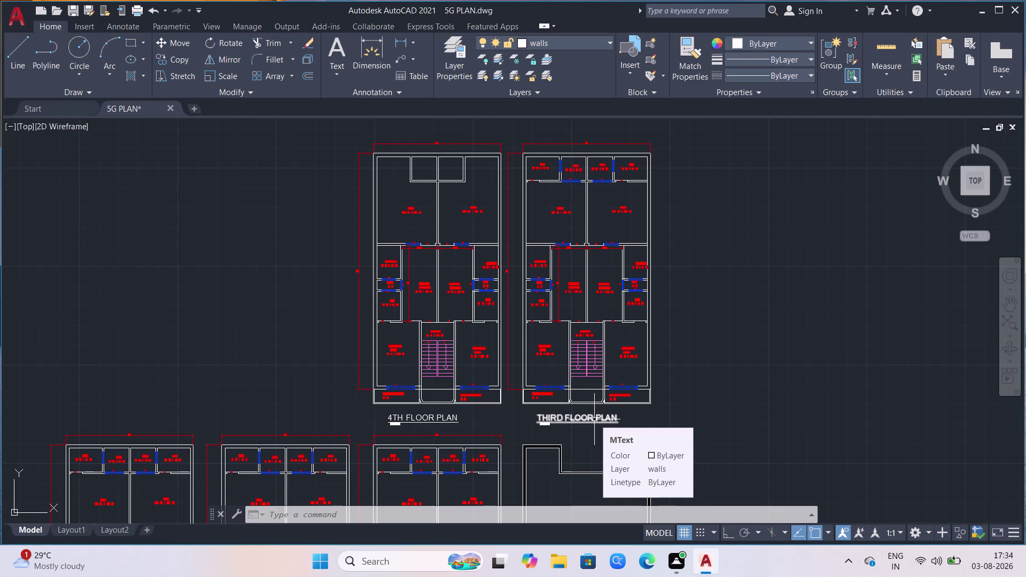
Start a line left of the 4th floor plan, then cancel it unfinished.
scroll(down, 3)
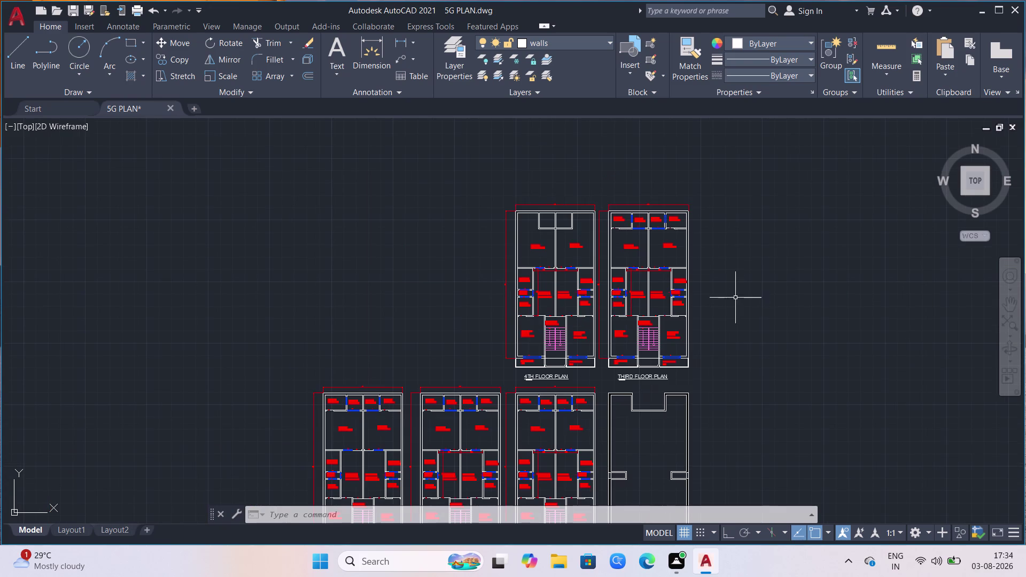
scroll(up, 3)
scroll(up, 3)
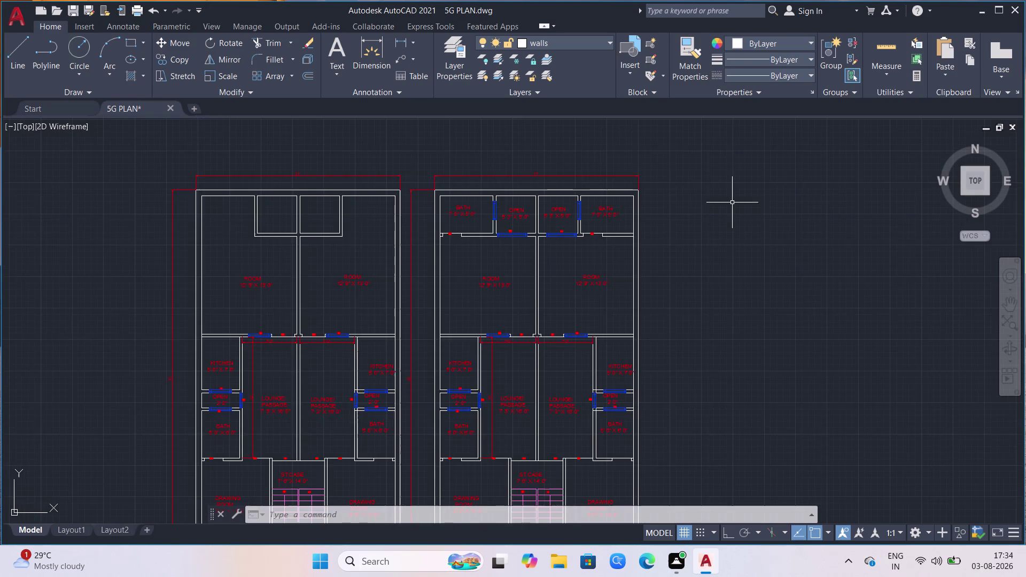
scroll(down, 3)
scroll(down, 3)
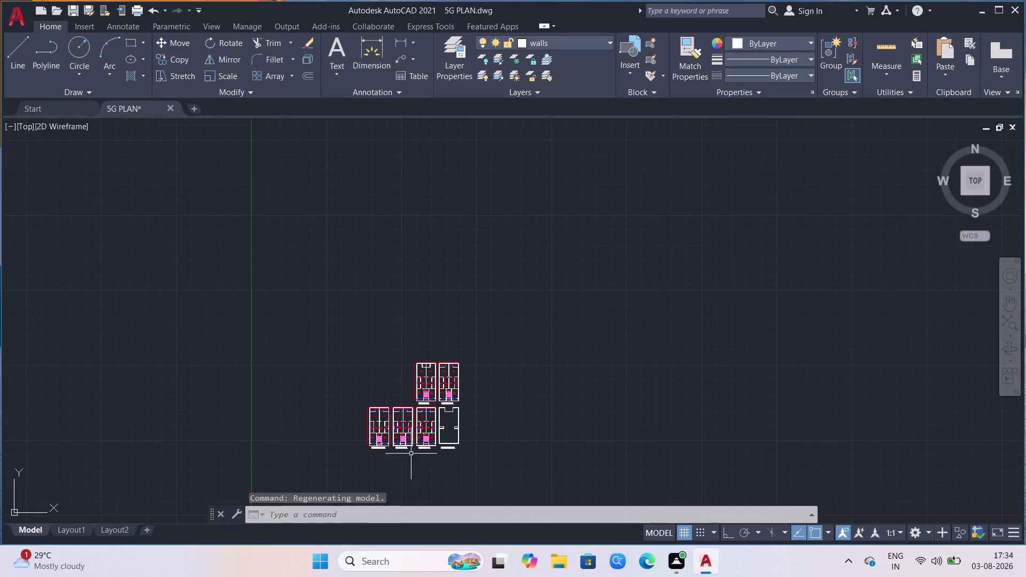
scroll(up, 3)
scroll(down, 3)
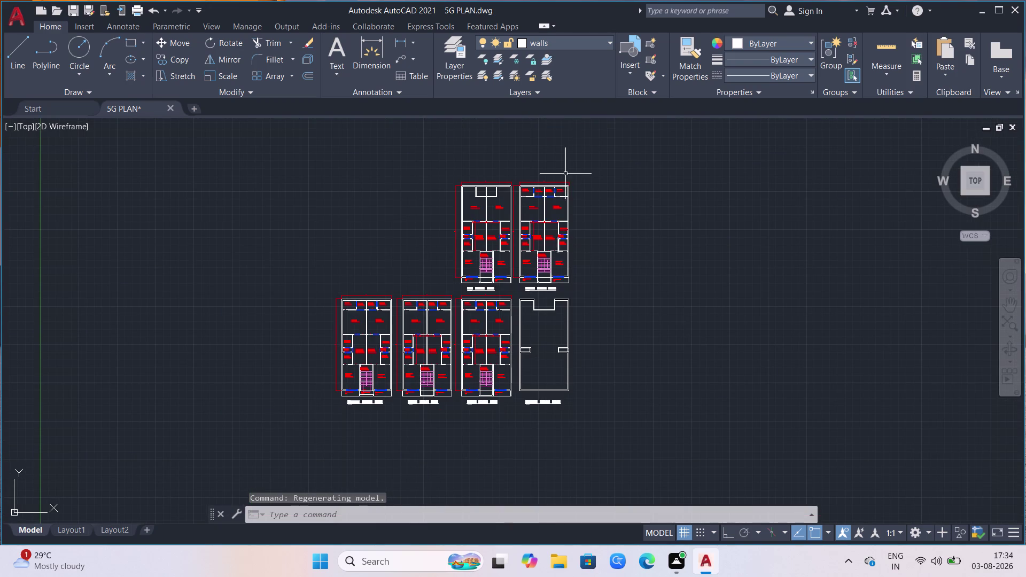
scroll(up, 3)
scroll(up, 3)
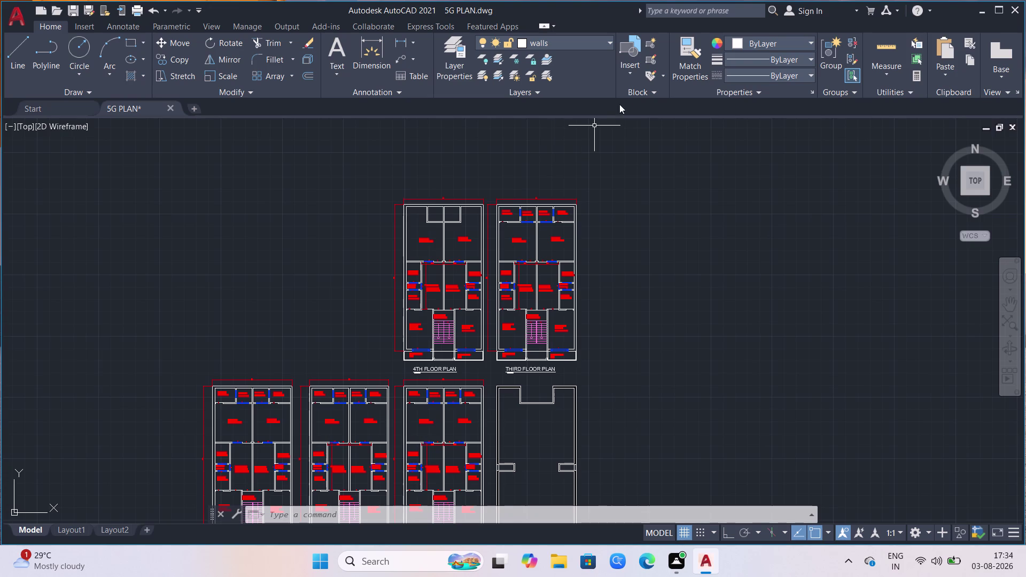
scroll(up, 3)
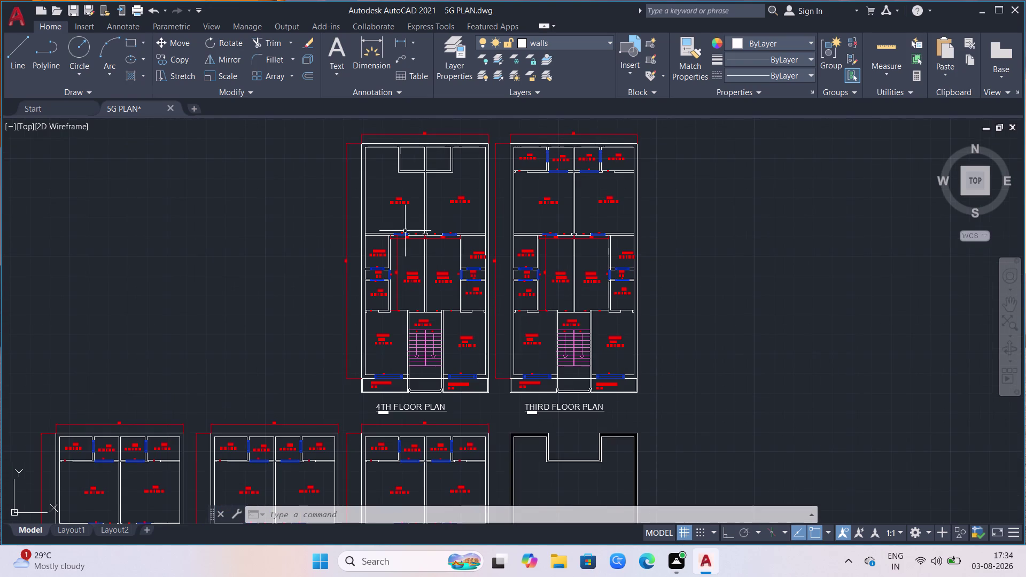
scroll(up, 3)
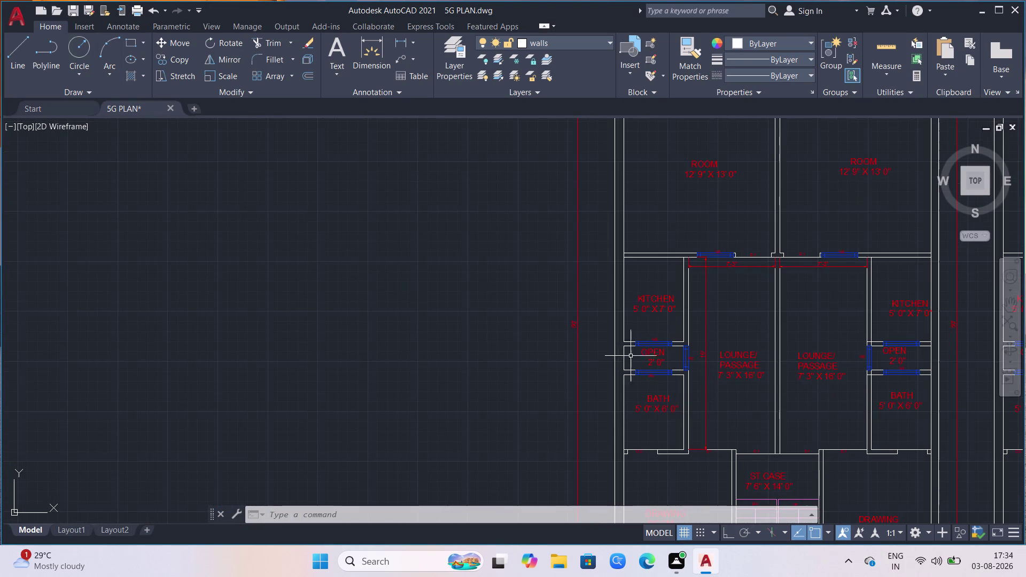
scroll(down, 3)
scroll(down, 3)
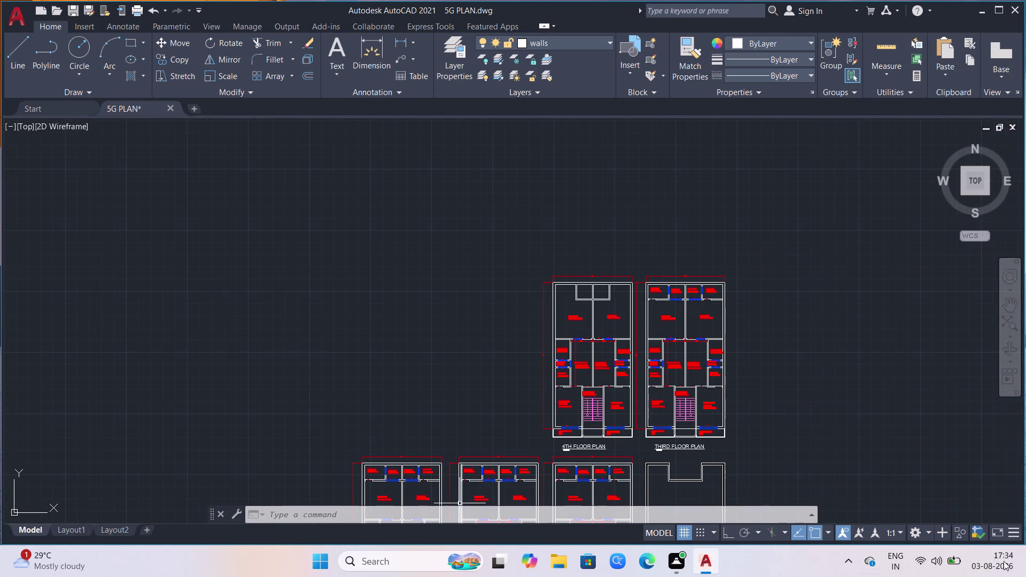
scroll(up, 3)
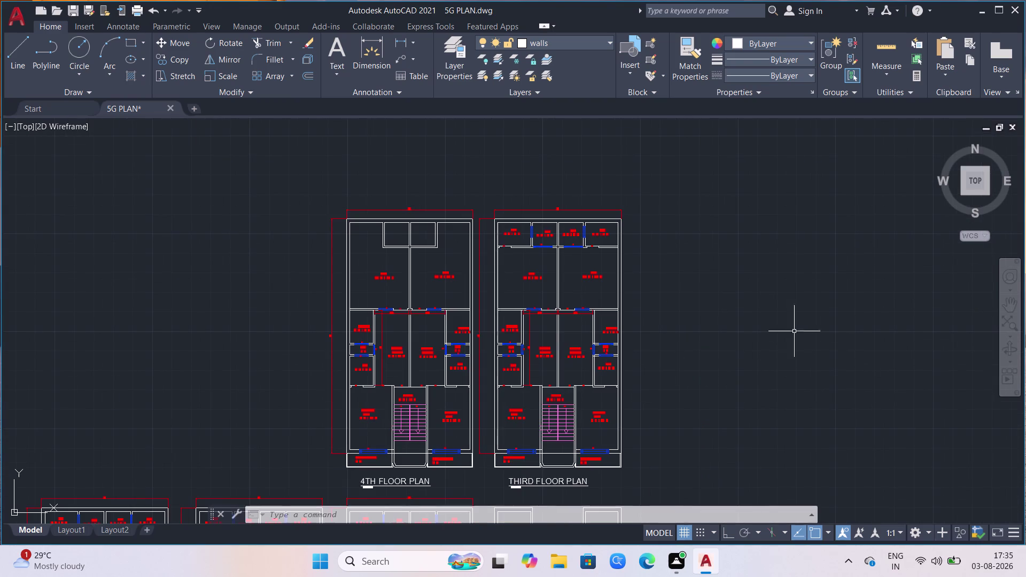
scroll(down, 3)
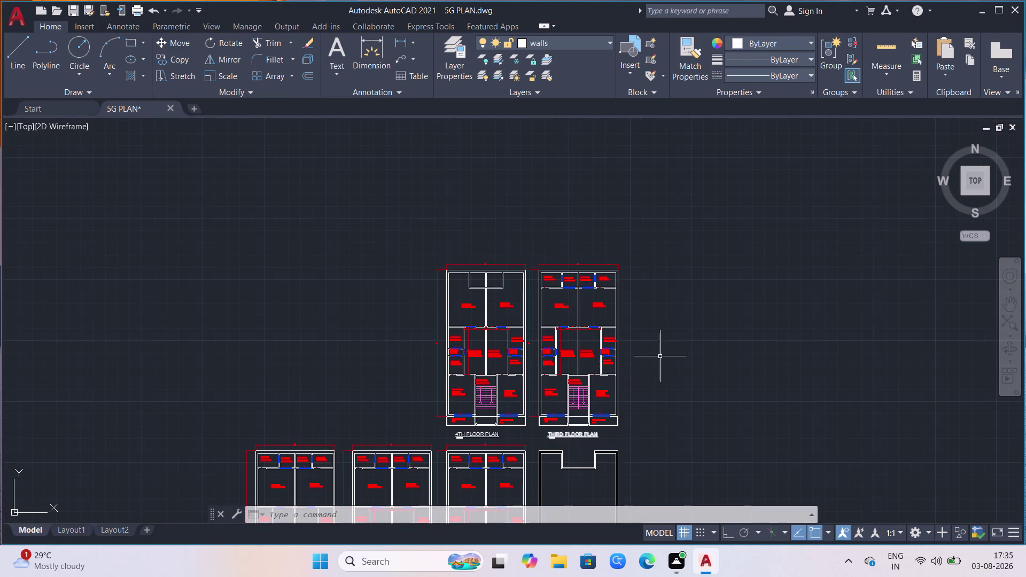
scroll(down, 3)
scroll(up, 3)
scroll(up, 3)
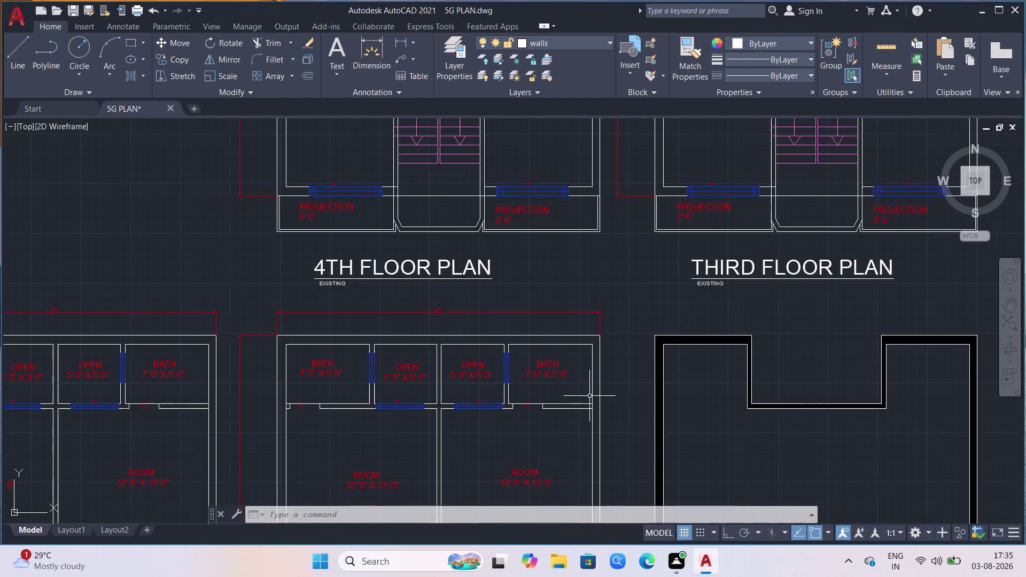
scroll(down, 3)
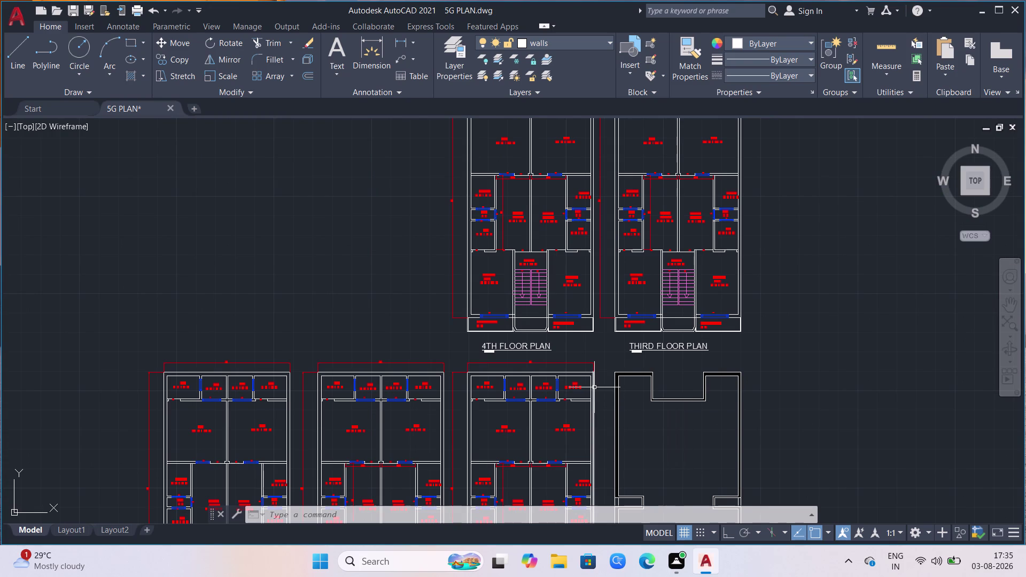
scroll(down, 3)
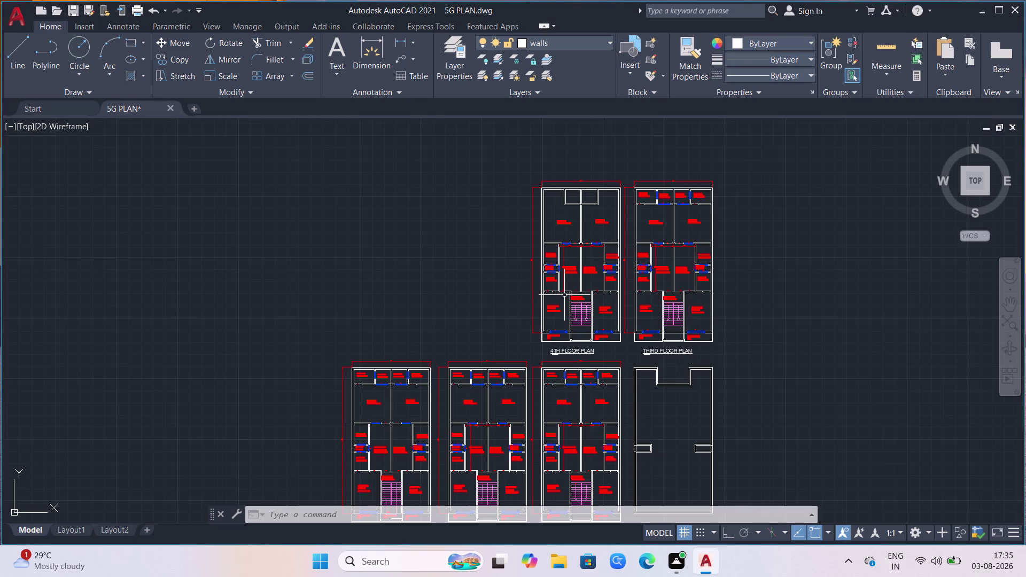
scroll(down, 3)
scroll(up, 3)
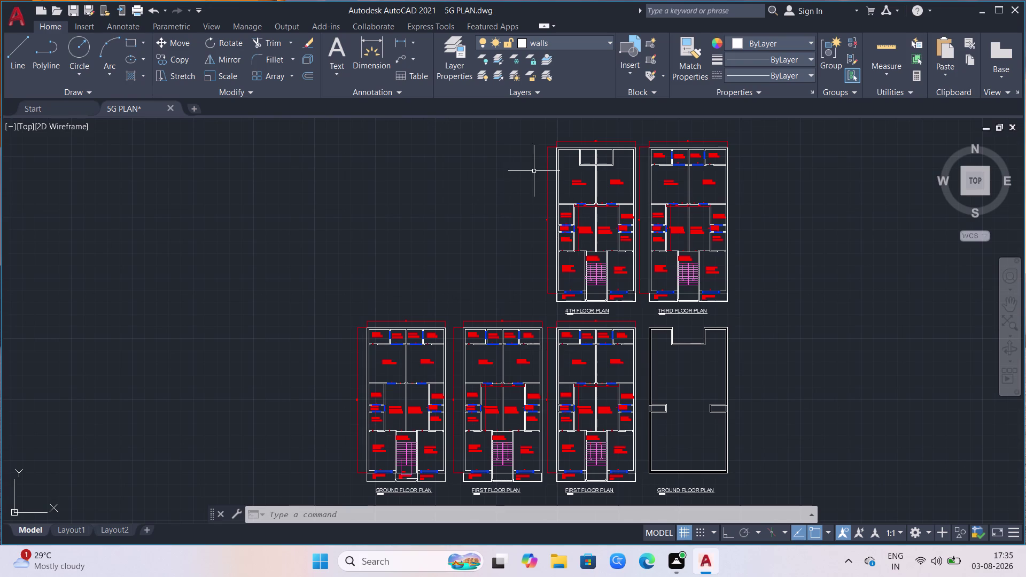
click(24, 46)
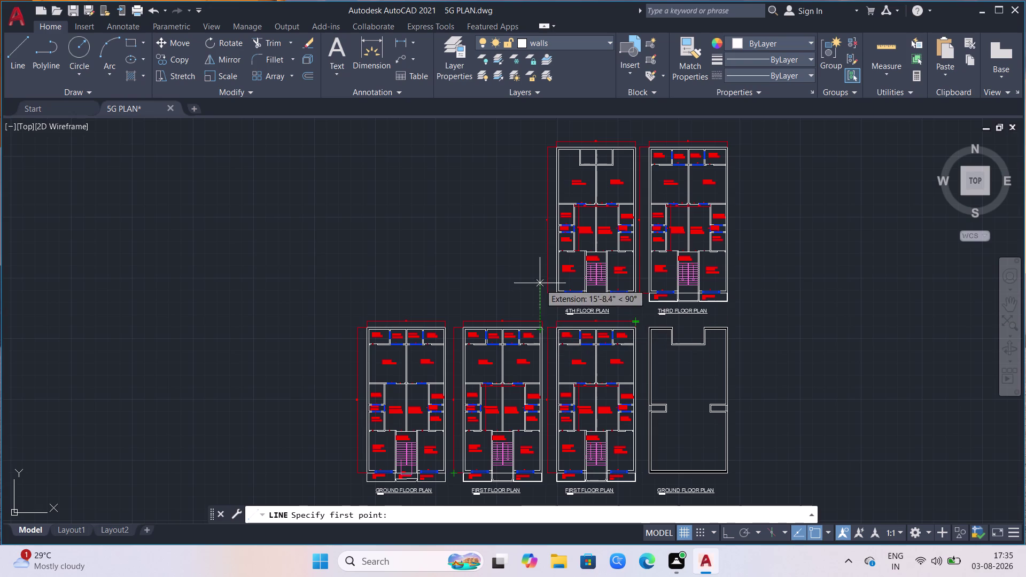
click(537, 297)
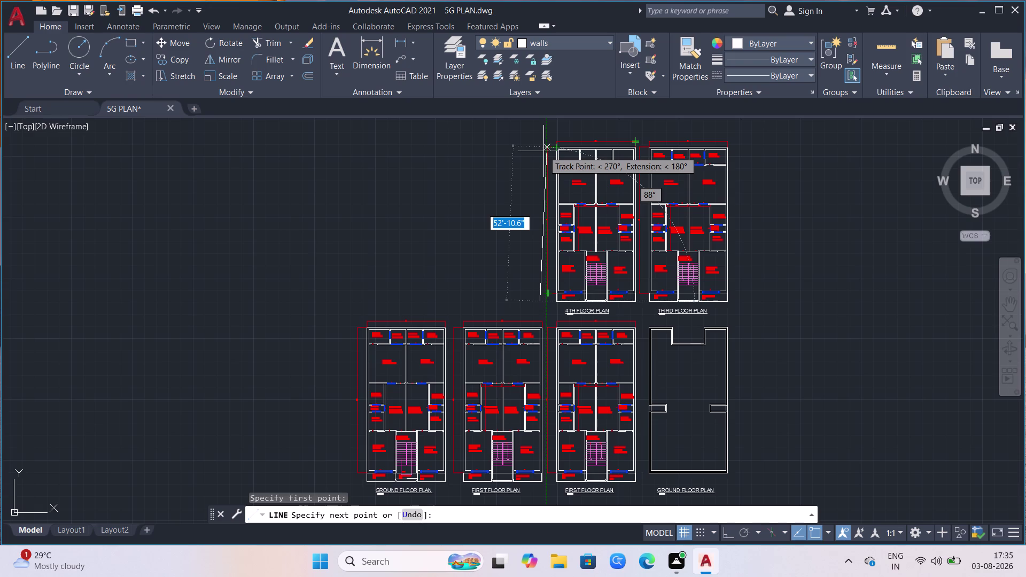
key(Escape)
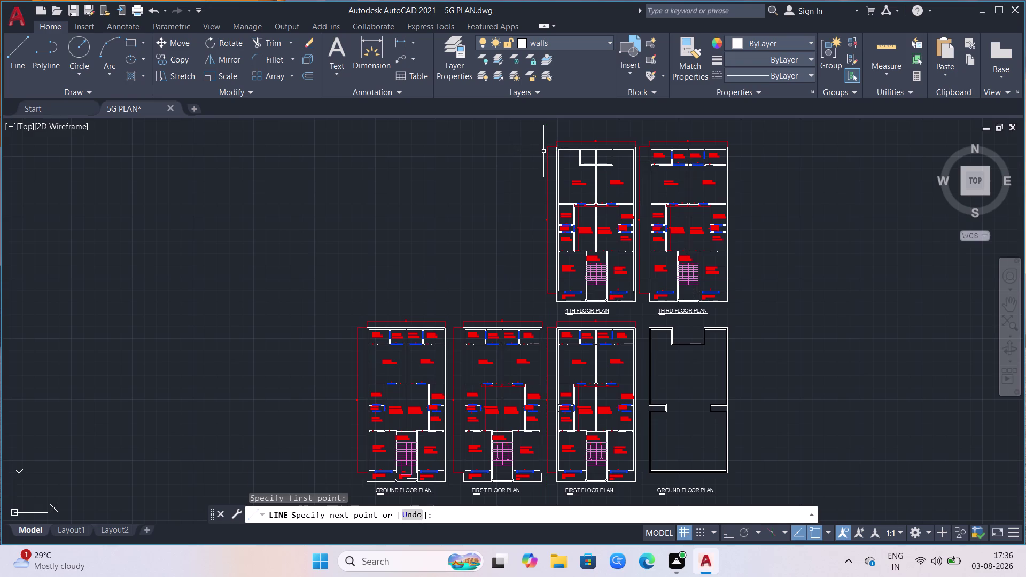
Start the XLINE construction line command by typing XL.
scroll(up, 3)
scroll(down, 3)
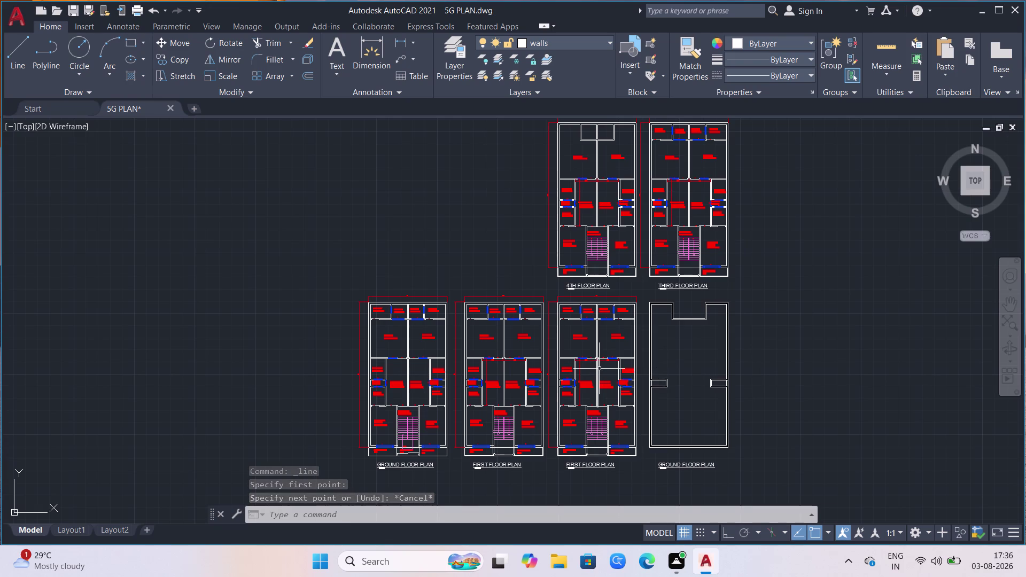
text(XL)
key(Return)
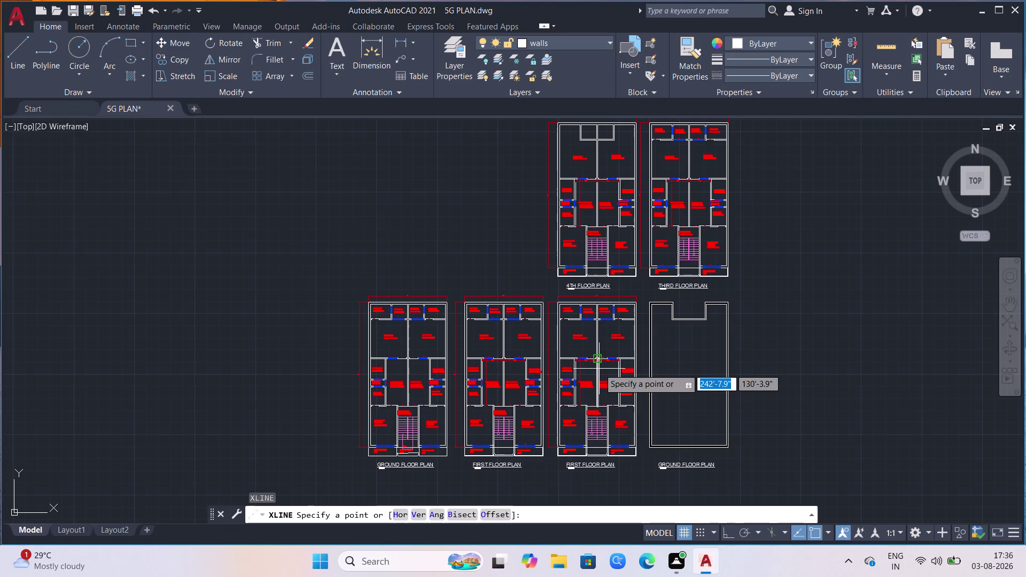
scroll(up, 3)
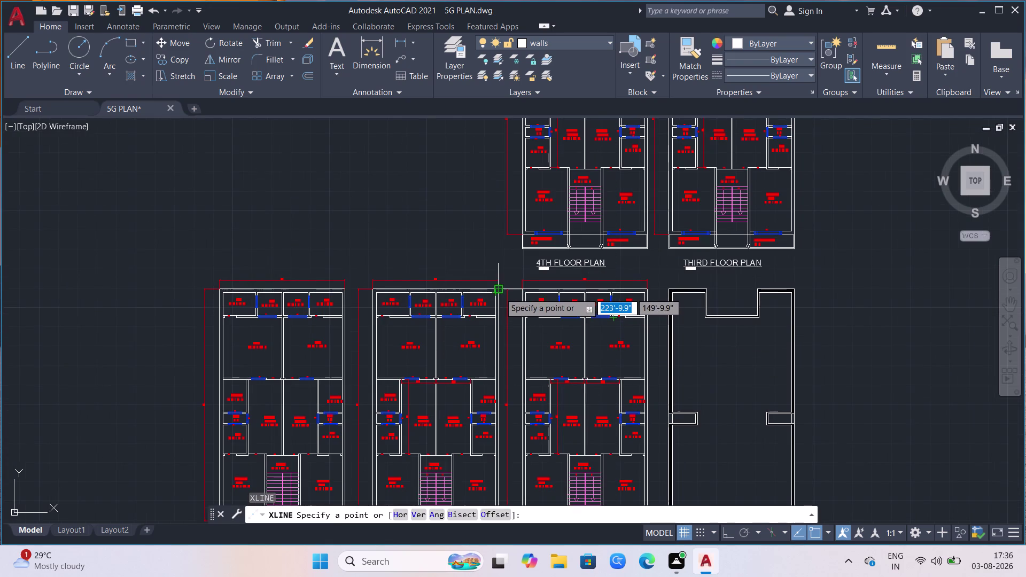
click(499, 293)
key(F8)
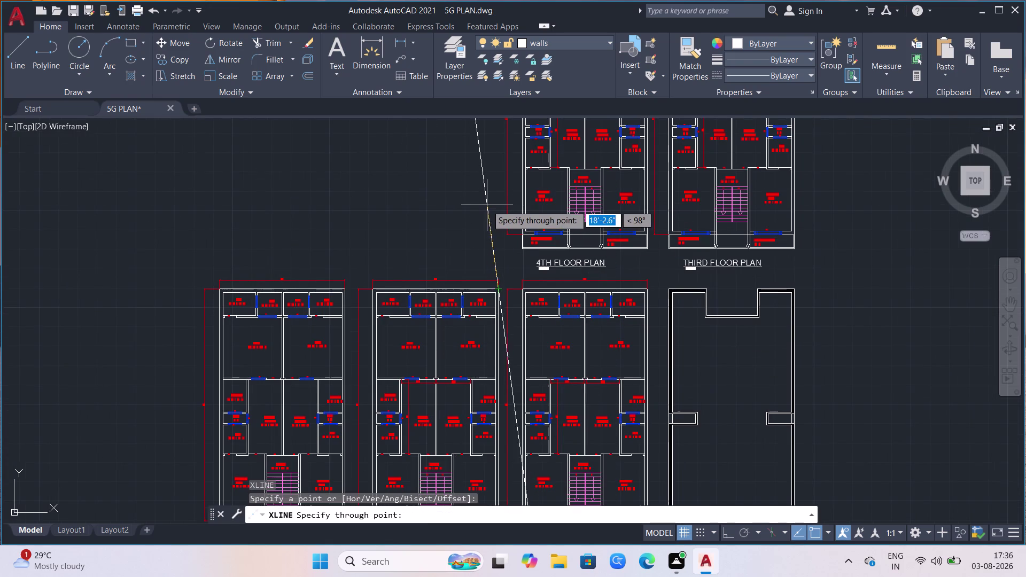
click(487, 205)
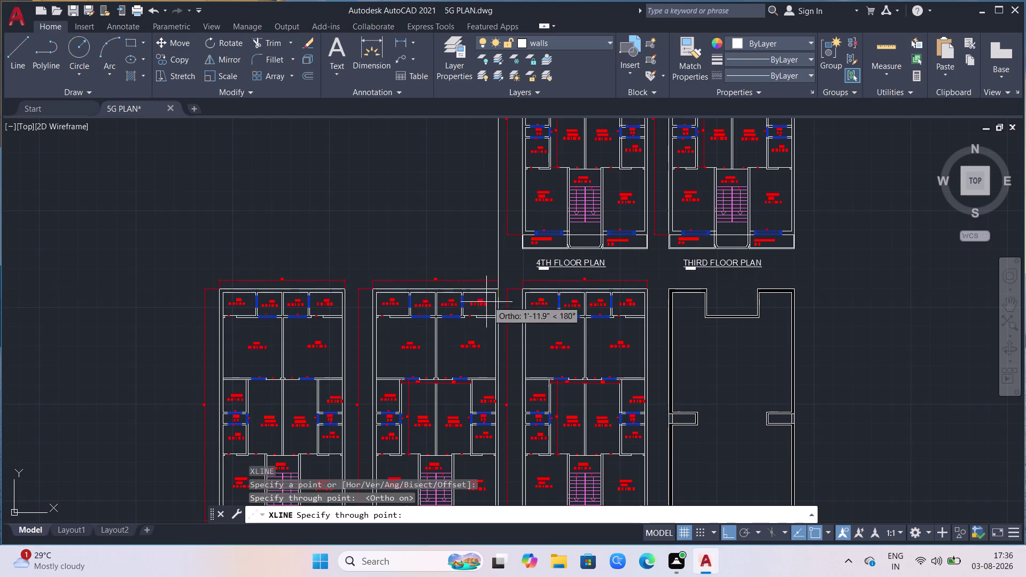
key(Escape)
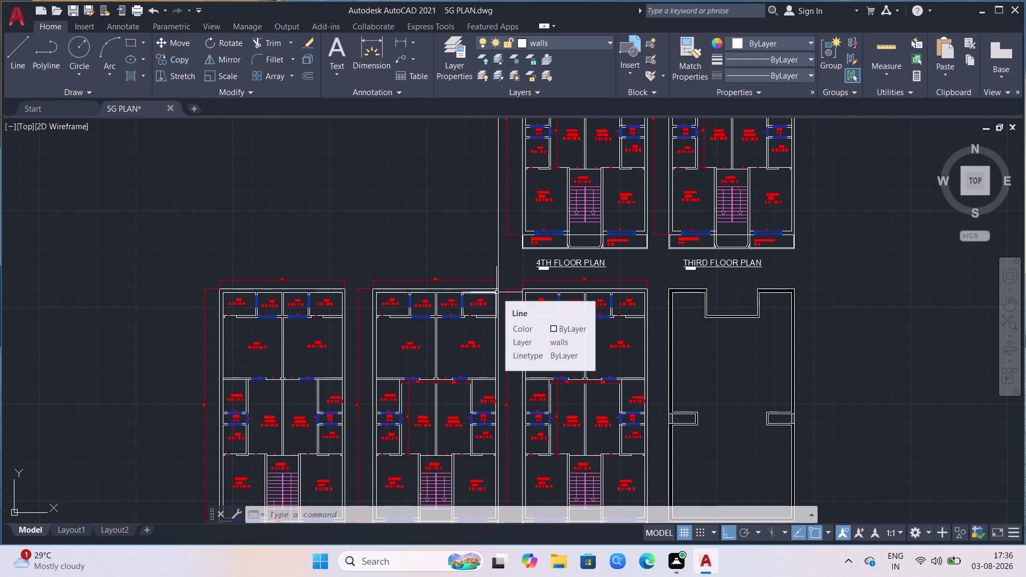
text(XL)
key(Return)
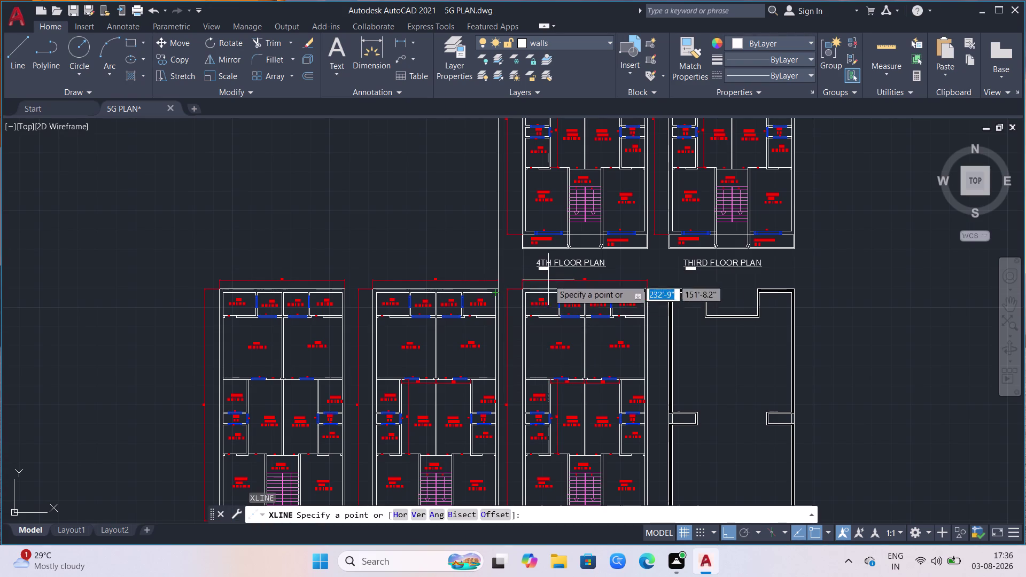
click(375, 286)
click(385, 240)
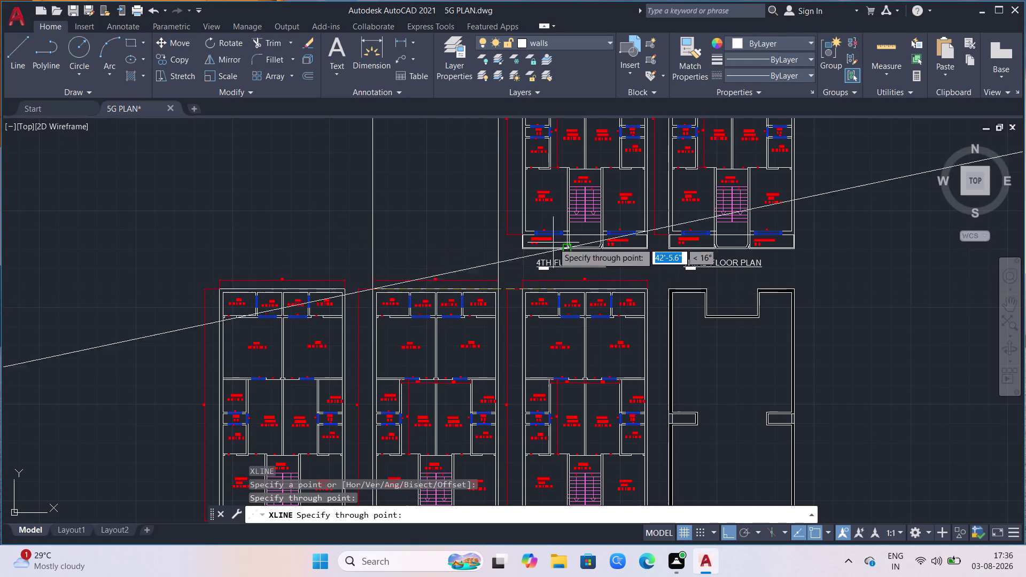
key(Escape)
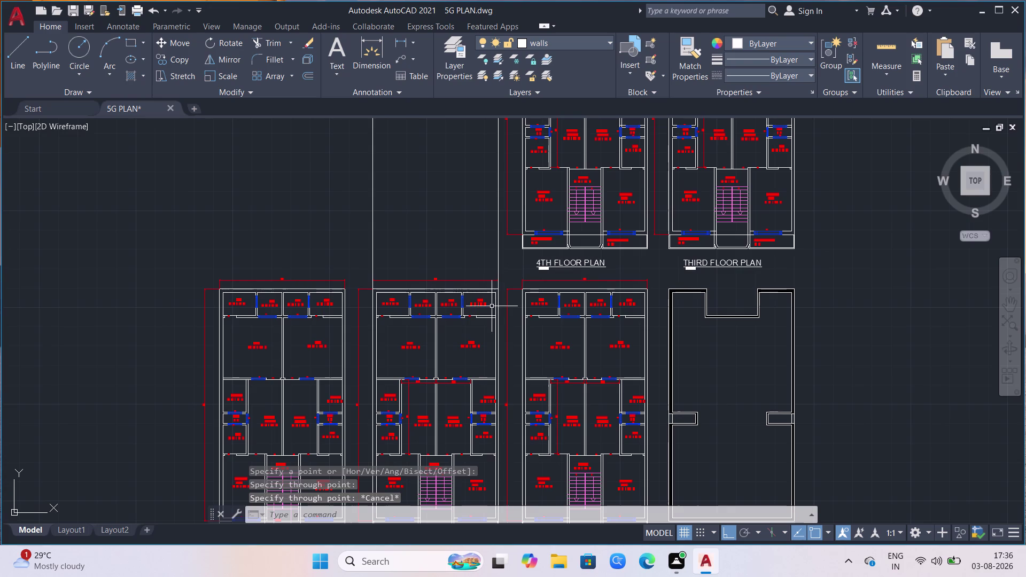
text(C)
text(X)
key(l)
key(Return)
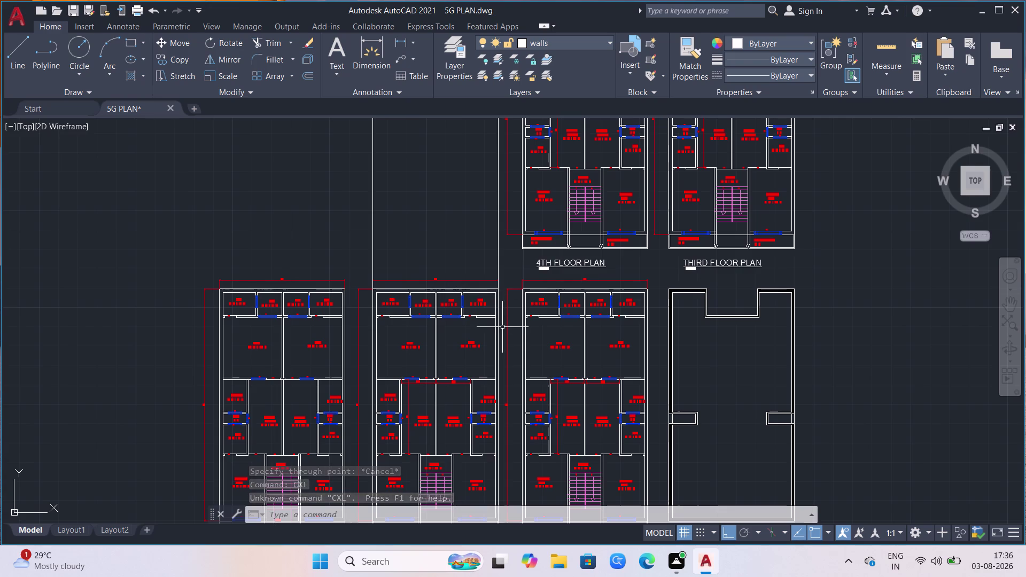
scroll(up, 3)
scroll(down, 3)
Place vertical construction lines through the plan corner and inside the first floor plan.
key(x)
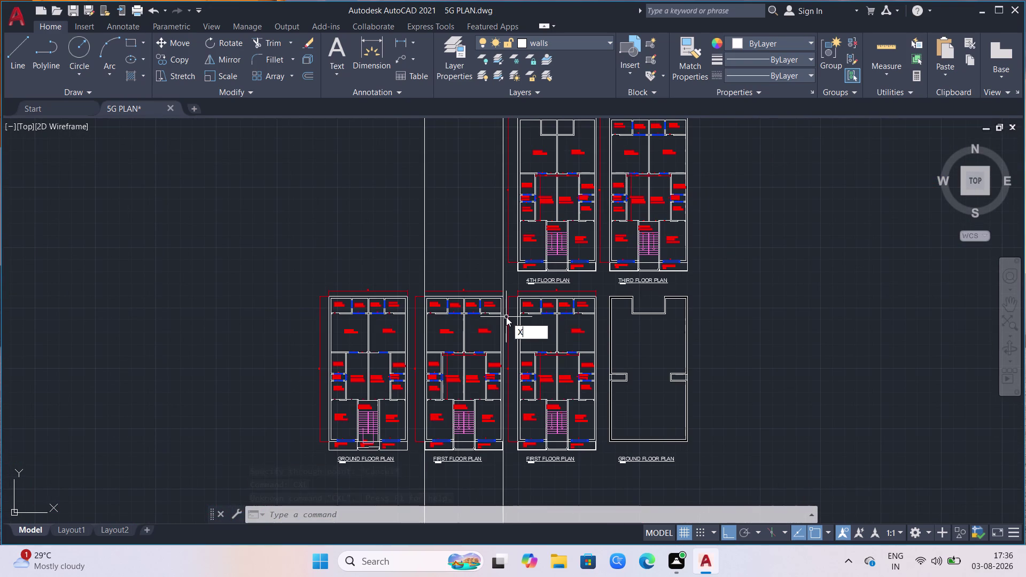
key(l)
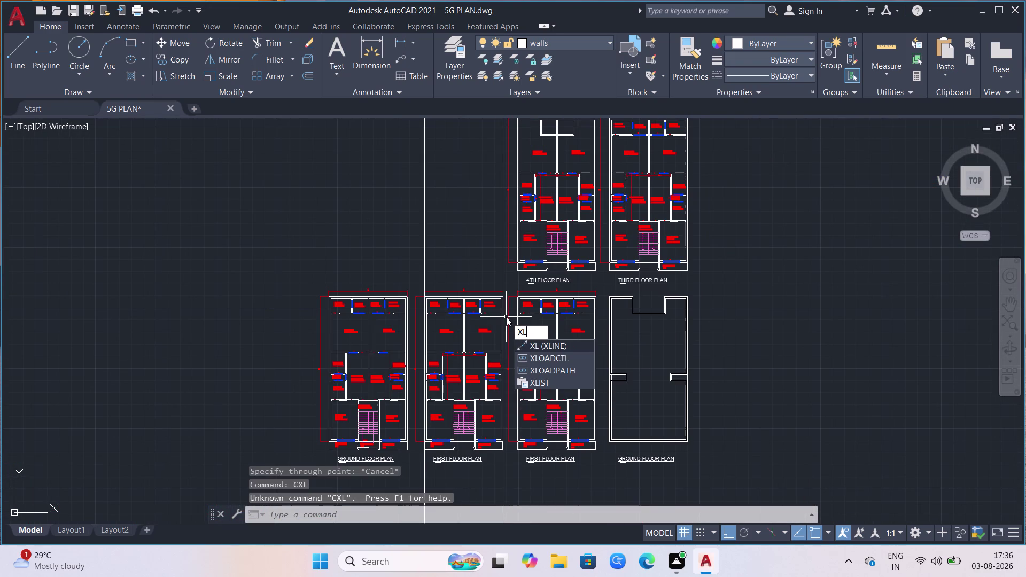
key(Return)
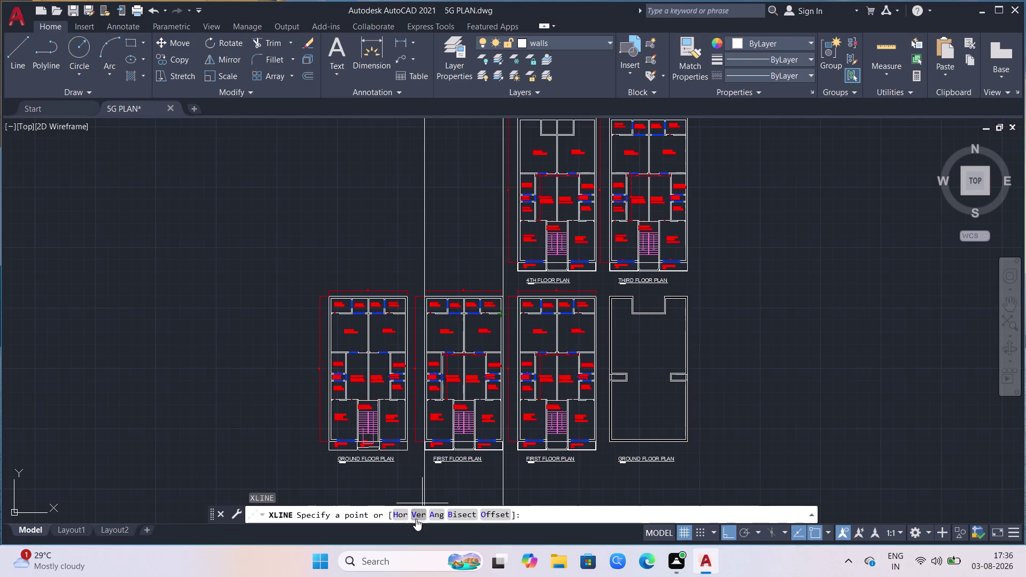
click(418, 513)
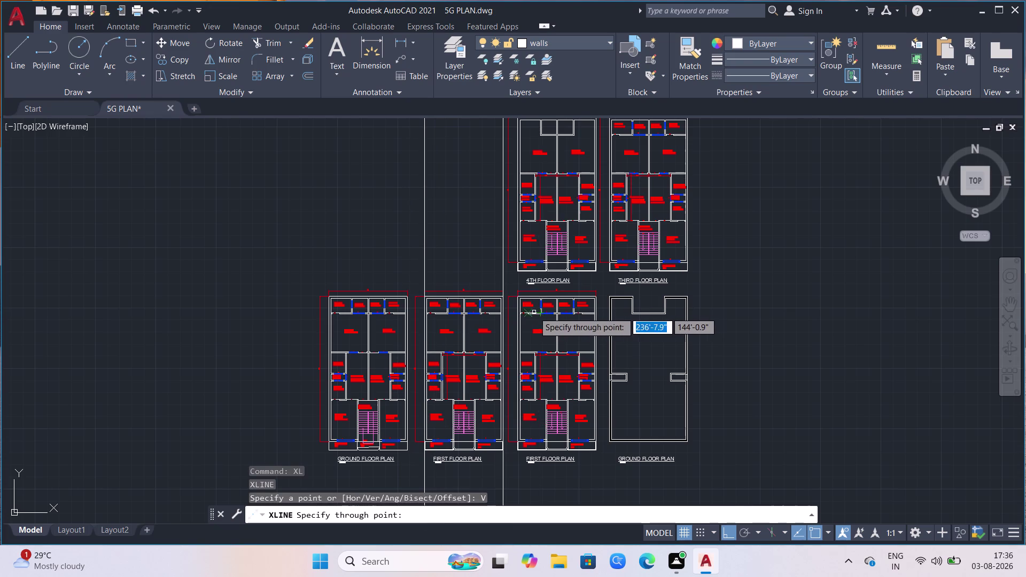
scroll(up, 3)
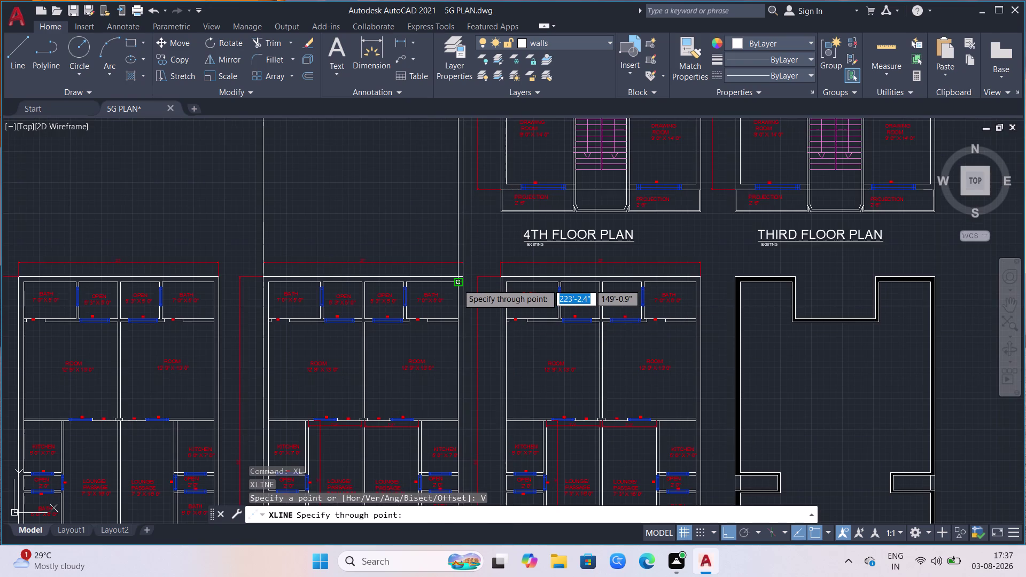
click(458, 284)
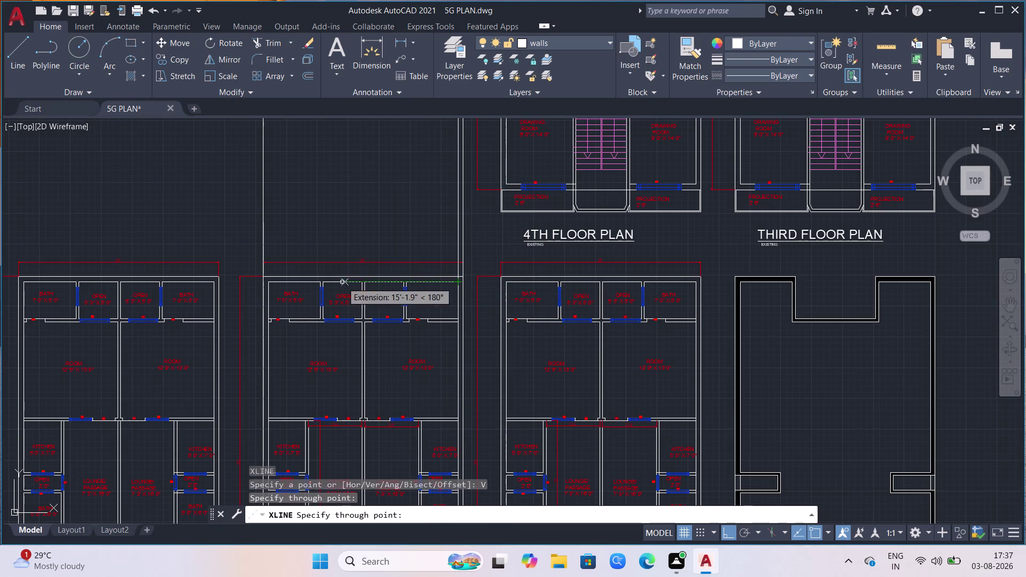
click(269, 281)
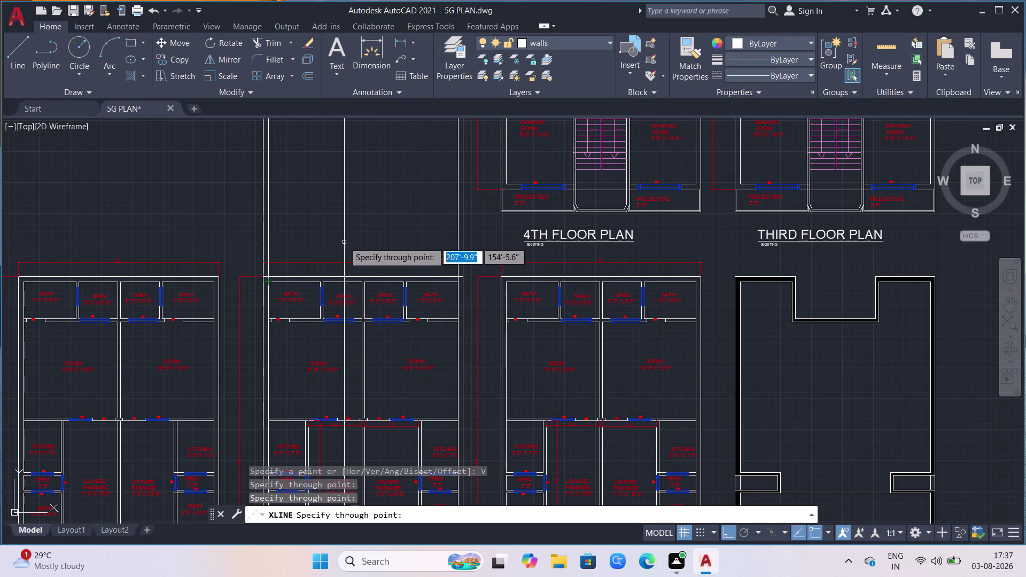
key(Escape)
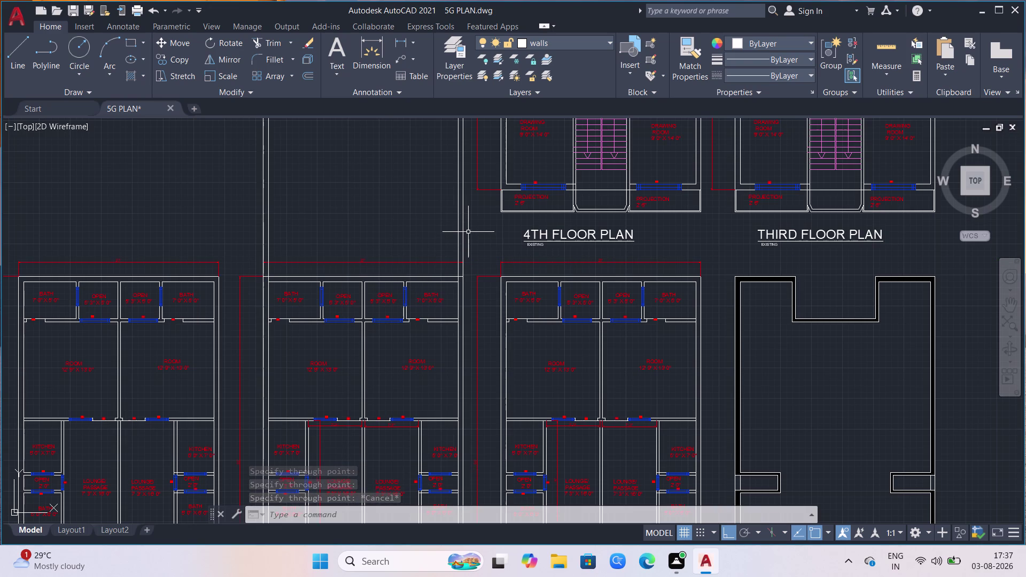
Place a horizontal construction line along the 4th floor plan's bottom walls.
text(XL)
key(Return)
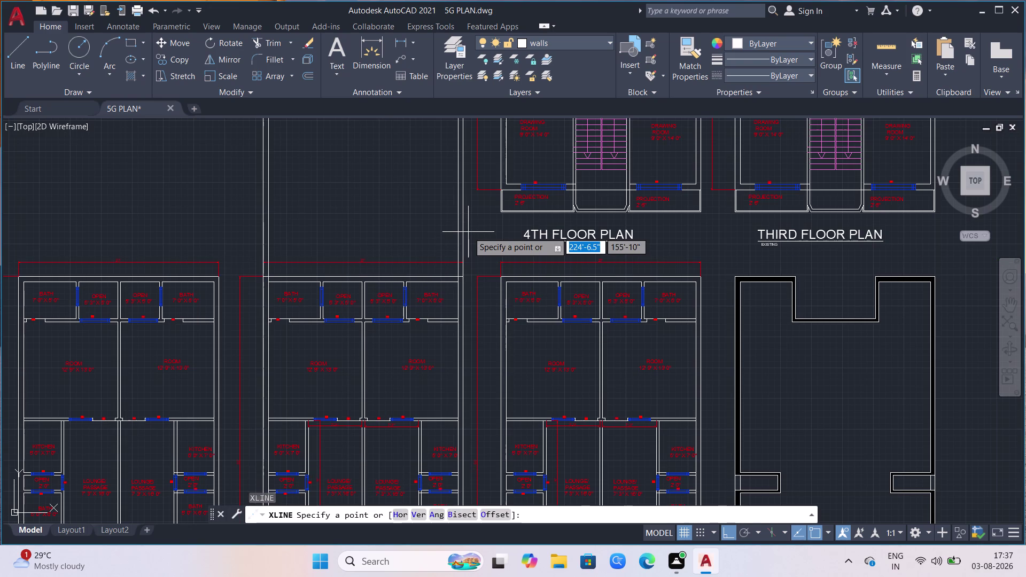
click(397, 516)
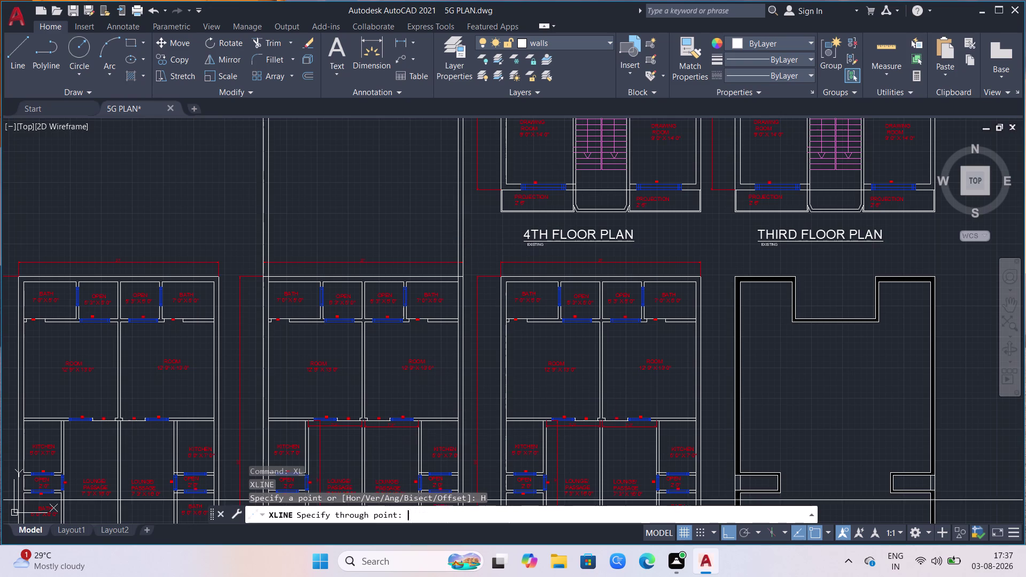
click(496, 189)
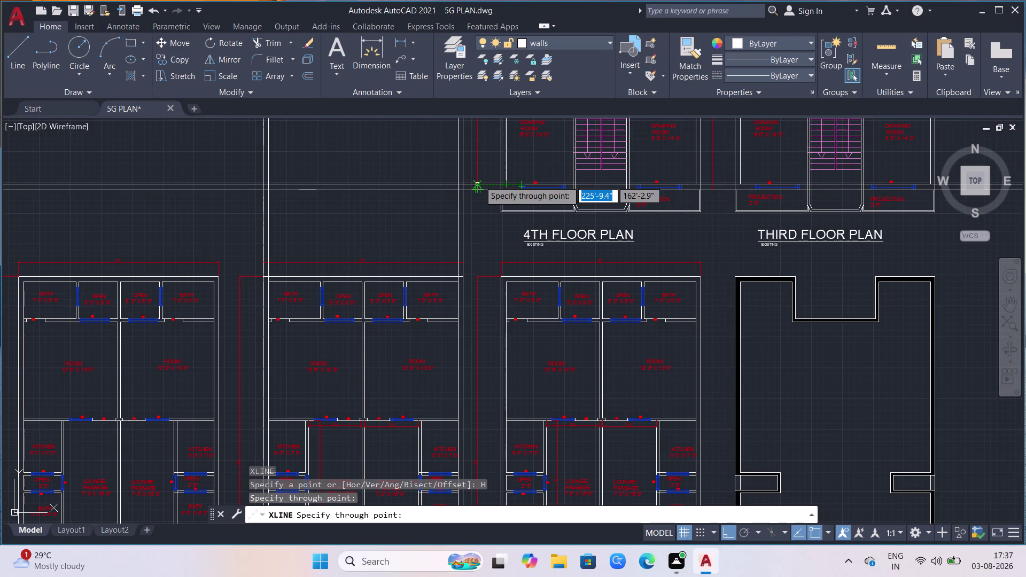
key(Escape)
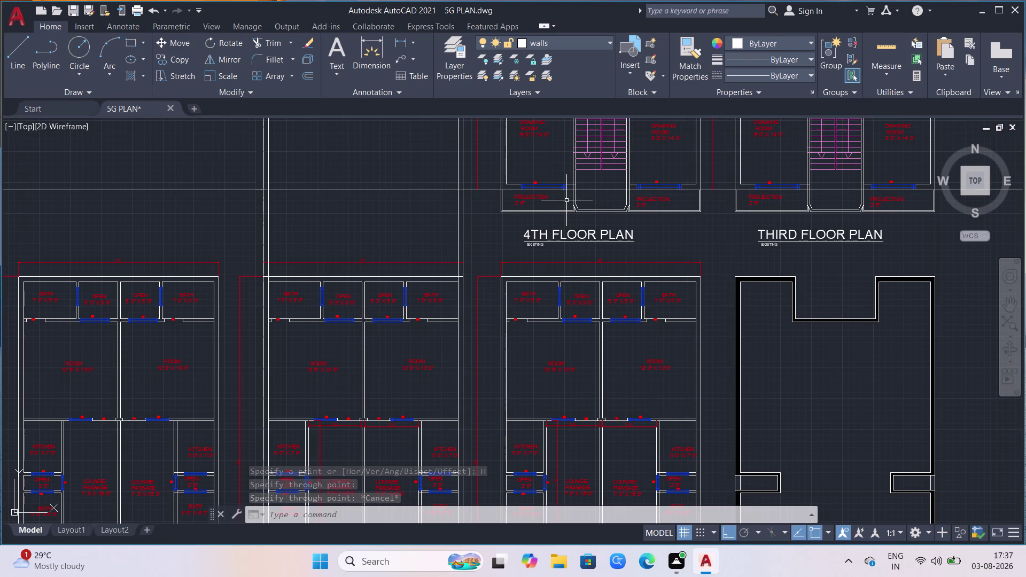
scroll(down, 3)
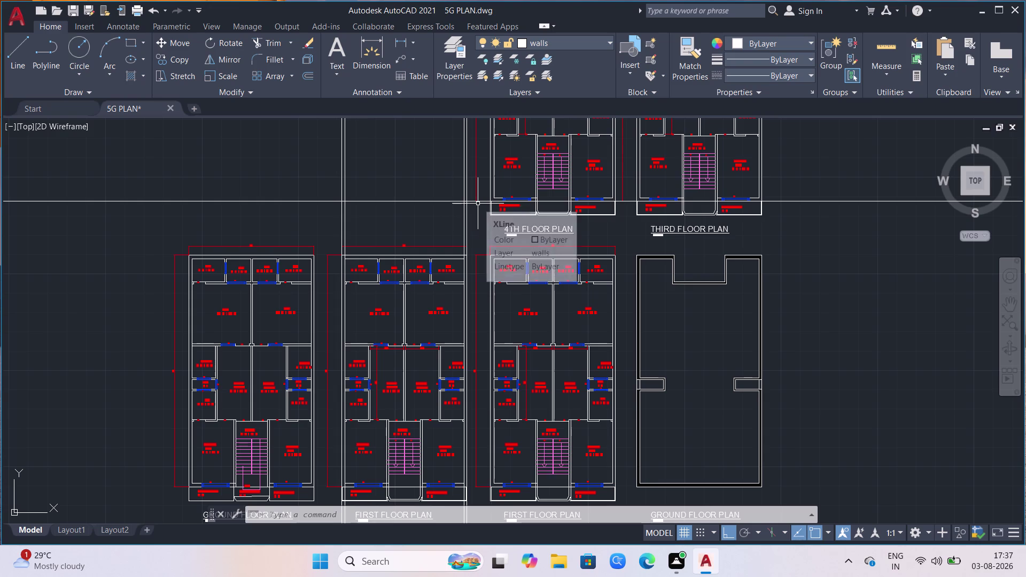
Trim away two construction line pieces with TRIM.
text(TR)
key(Return)
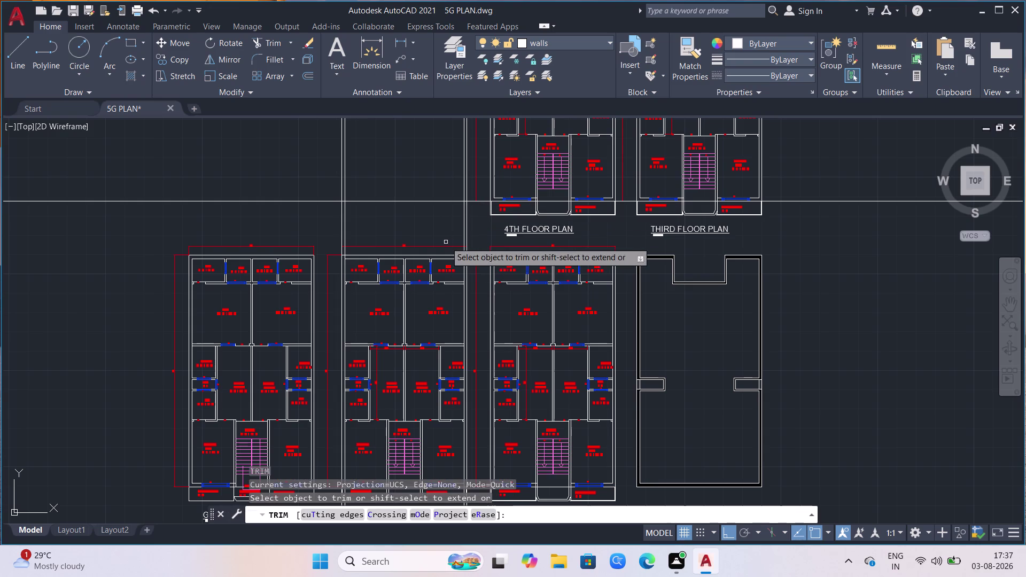
click(480, 201)
click(328, 202)
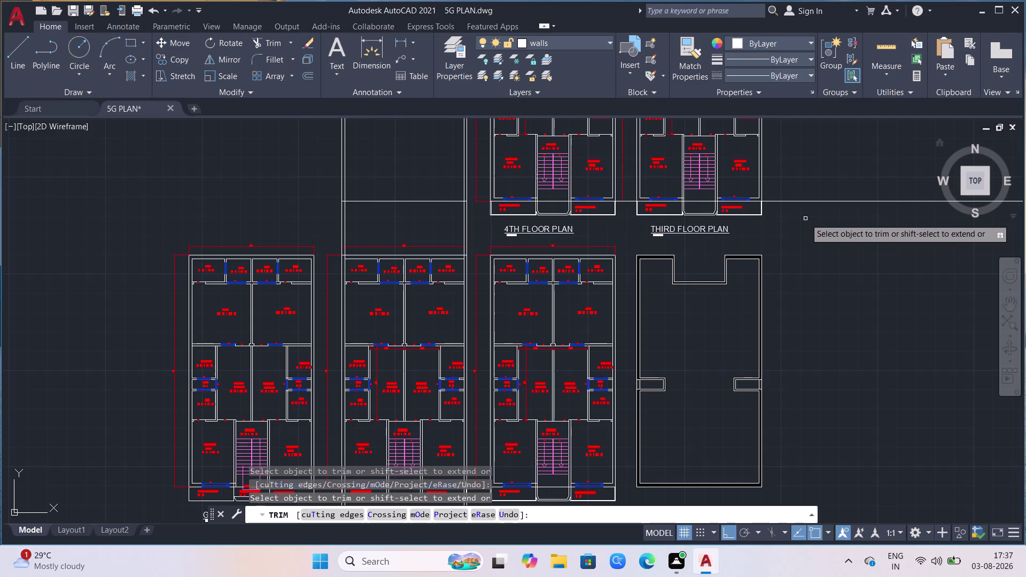
scroll(down, 3)
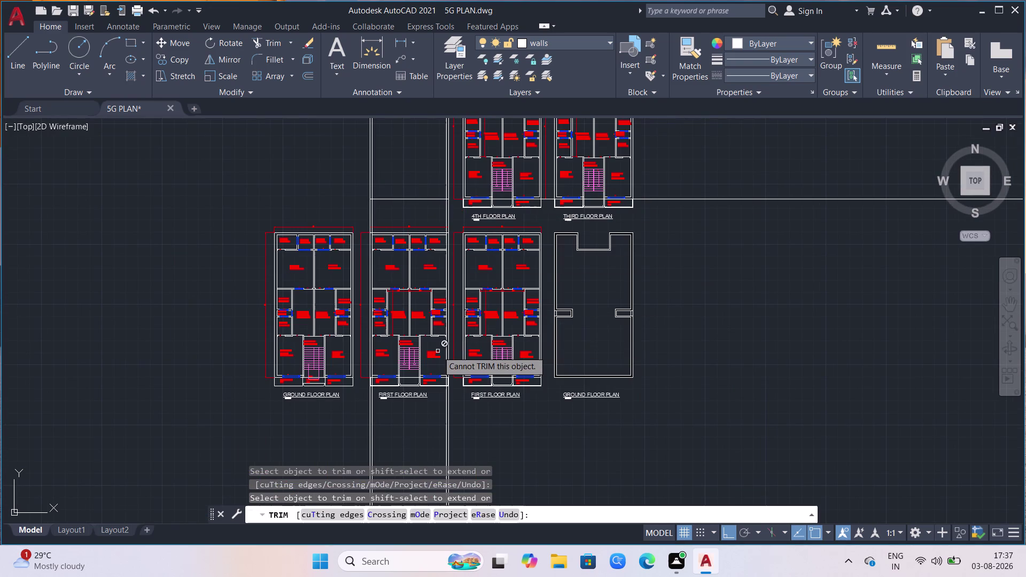
key(Escape)
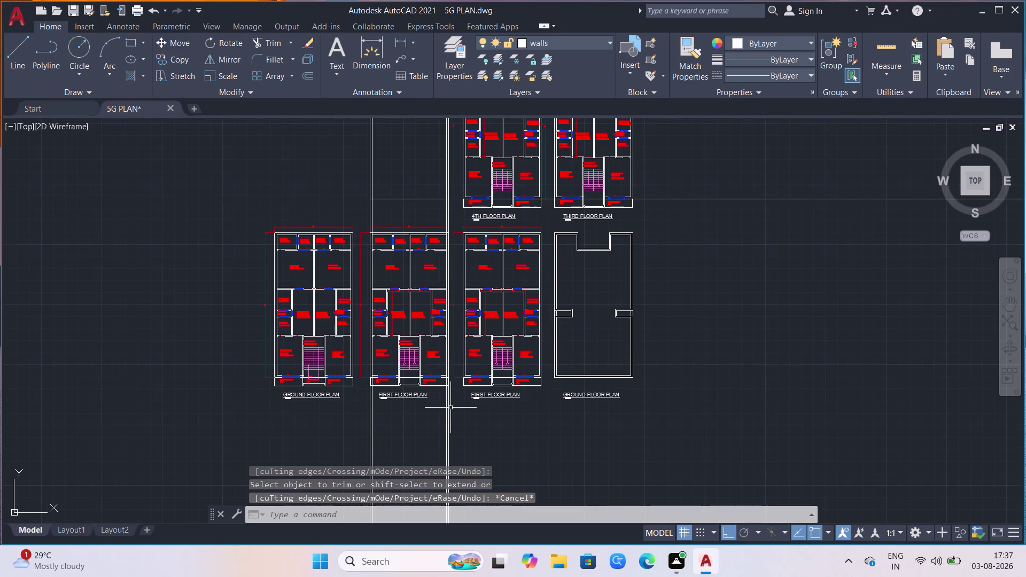
Select the stray construction line and delete it.
click(460, 415)
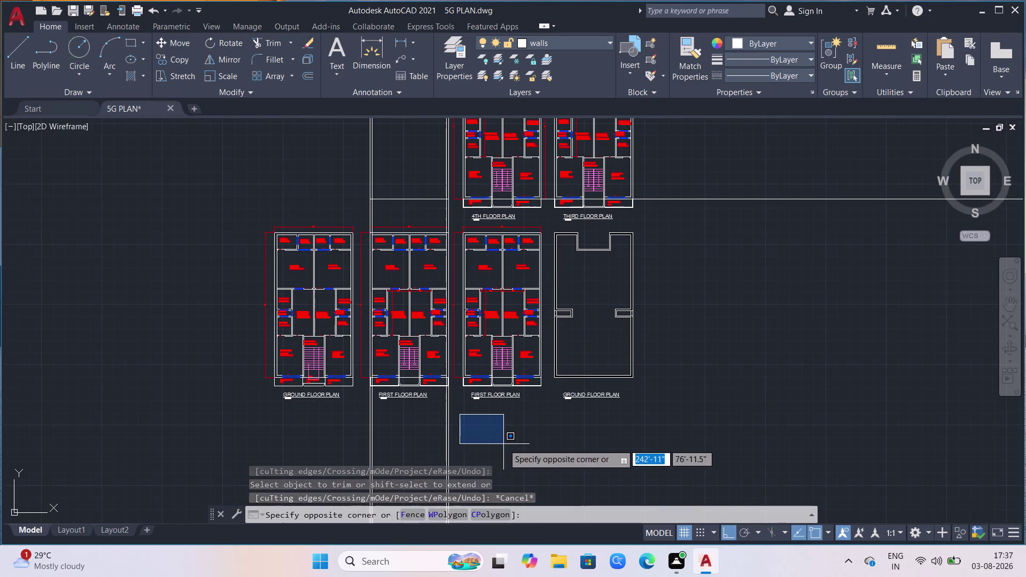
click(504, 444)
scroll(down, 3)
click(762, 217)
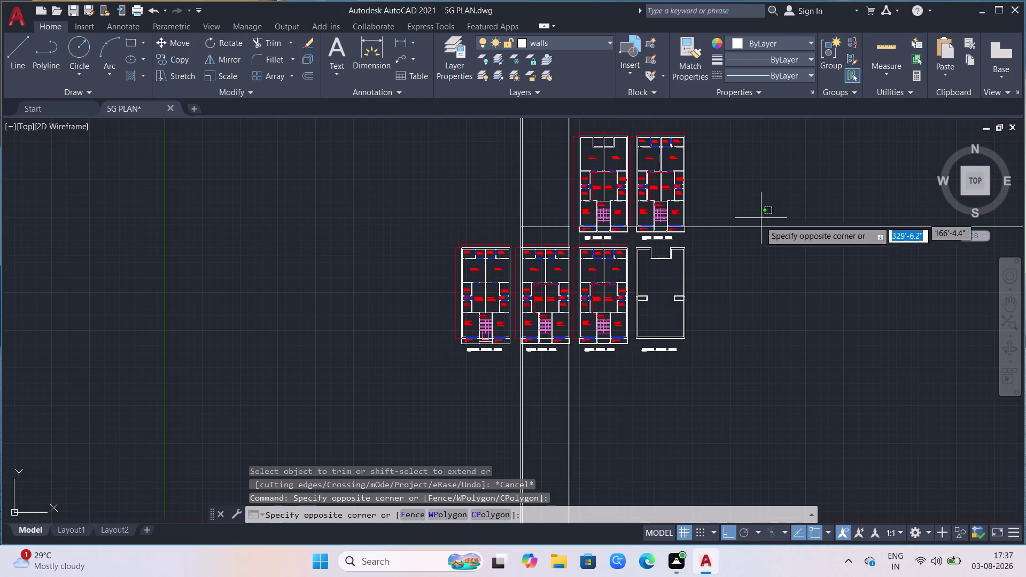
click(749, 237)
key(Delete)
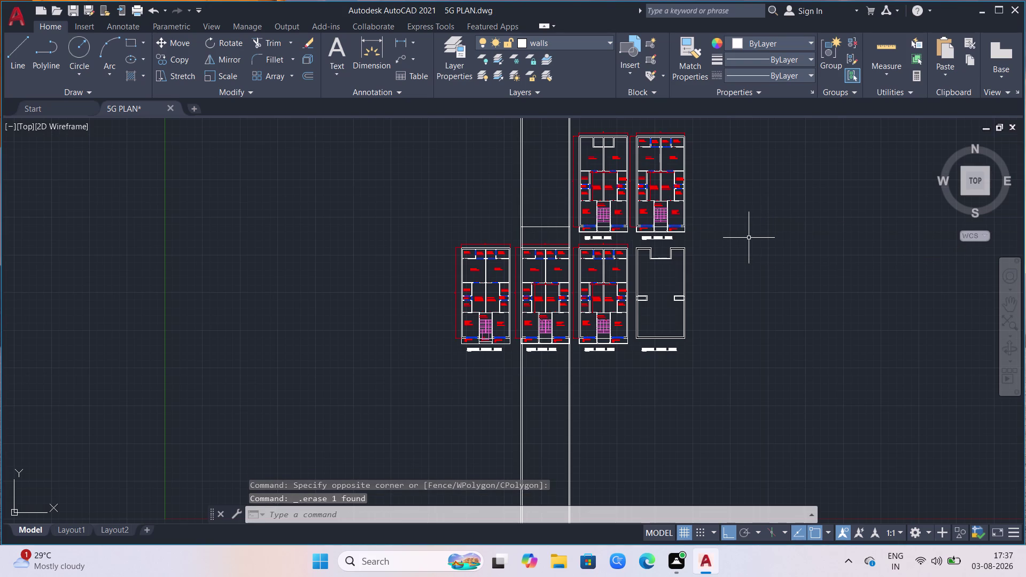
Trim the line ends crossing the outline top and the long line below it.
scroll(up, 3)
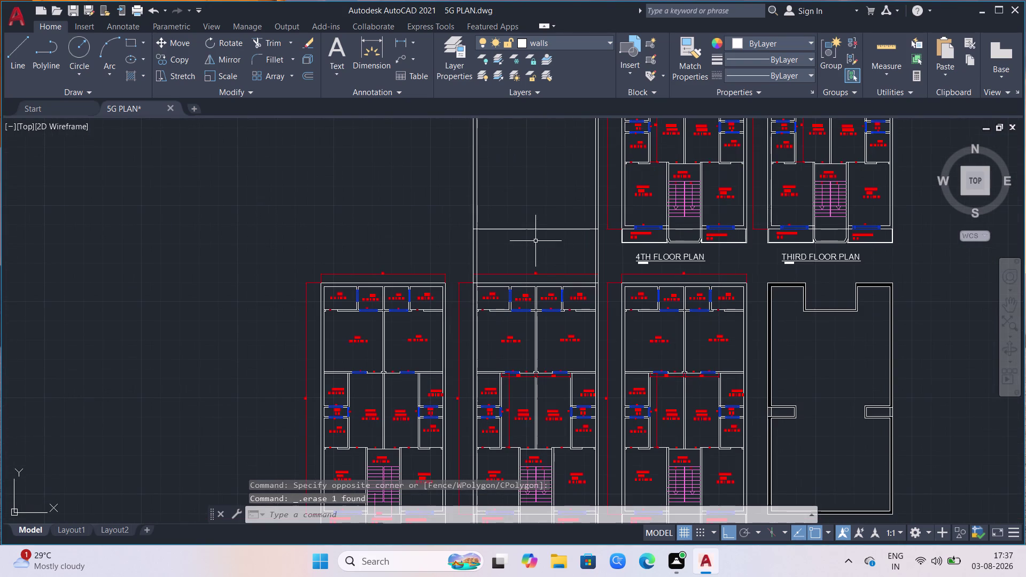
text(TR)
key(Return)
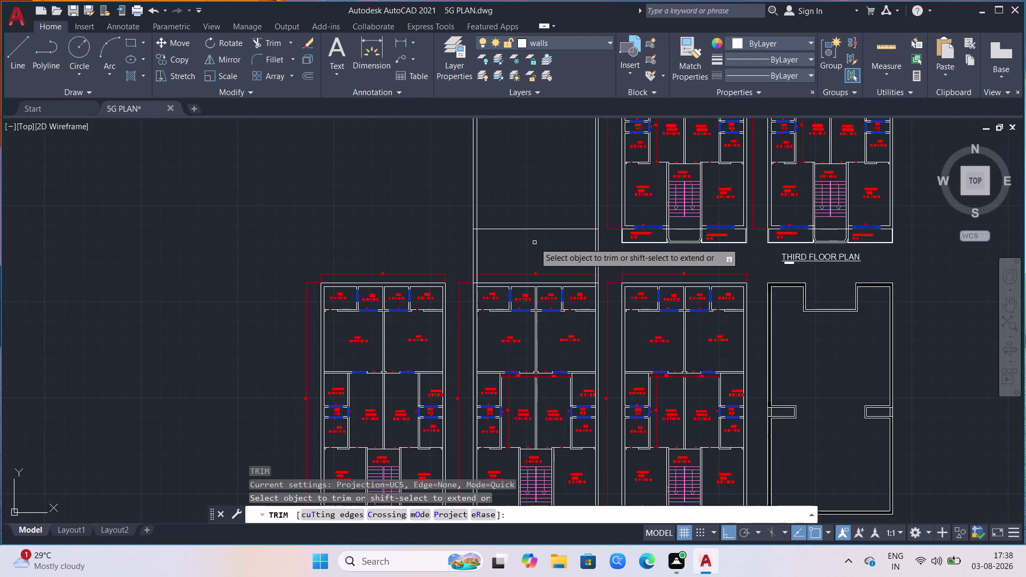
click(562, 229)
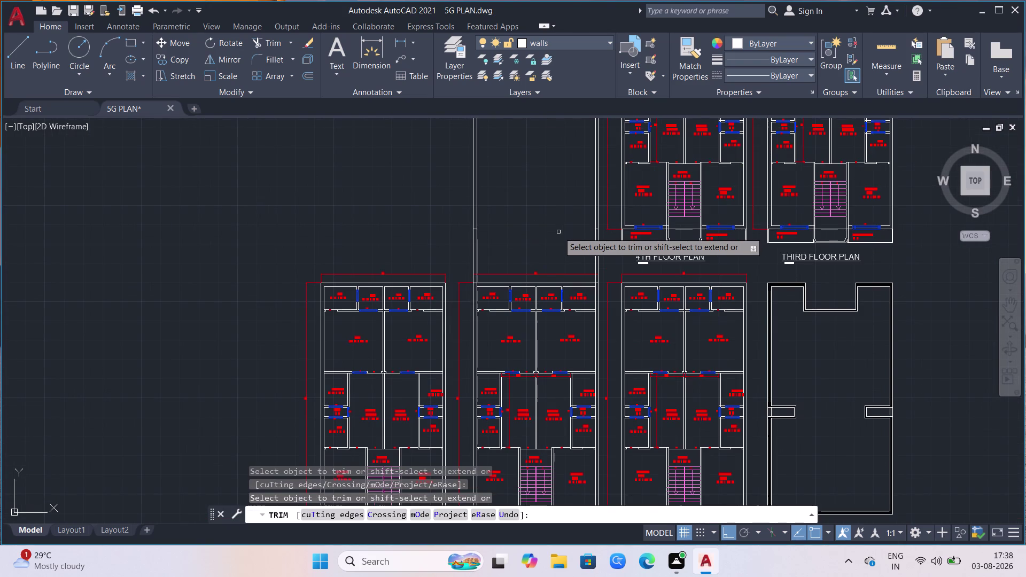
key(ctrl+z)
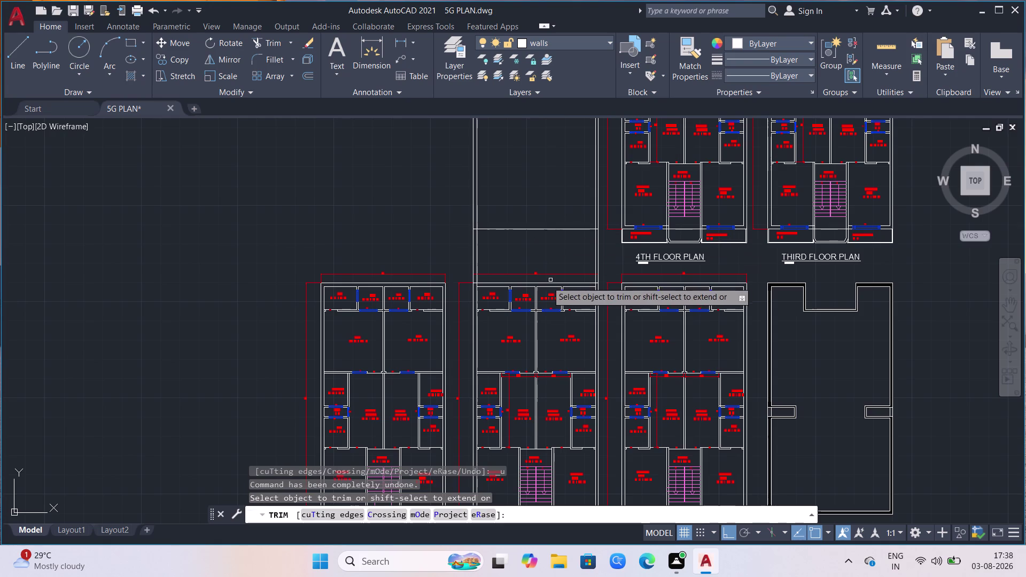
drag(444, 249, 516, 255)
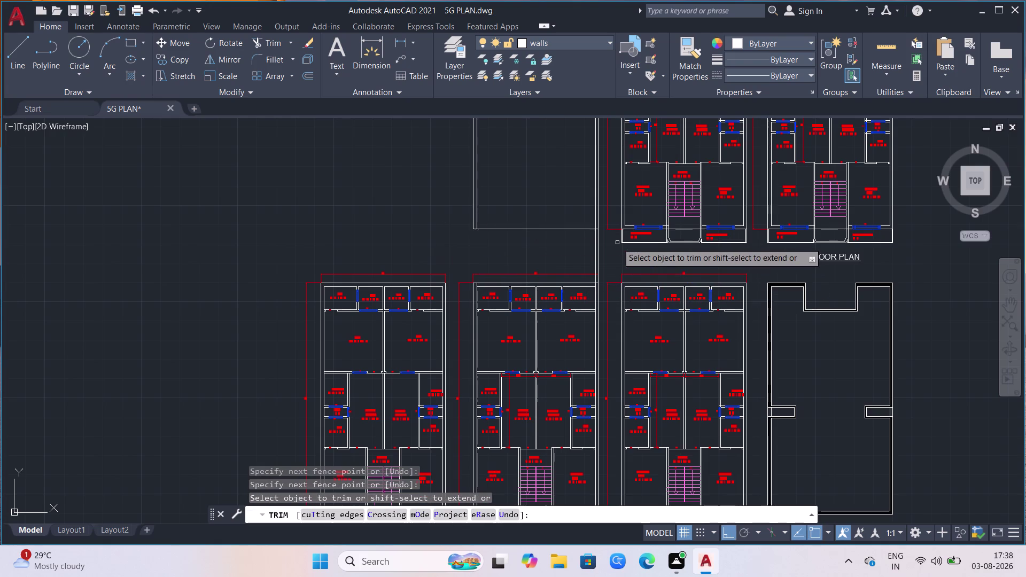
click(616, 250)
click(576, 259)
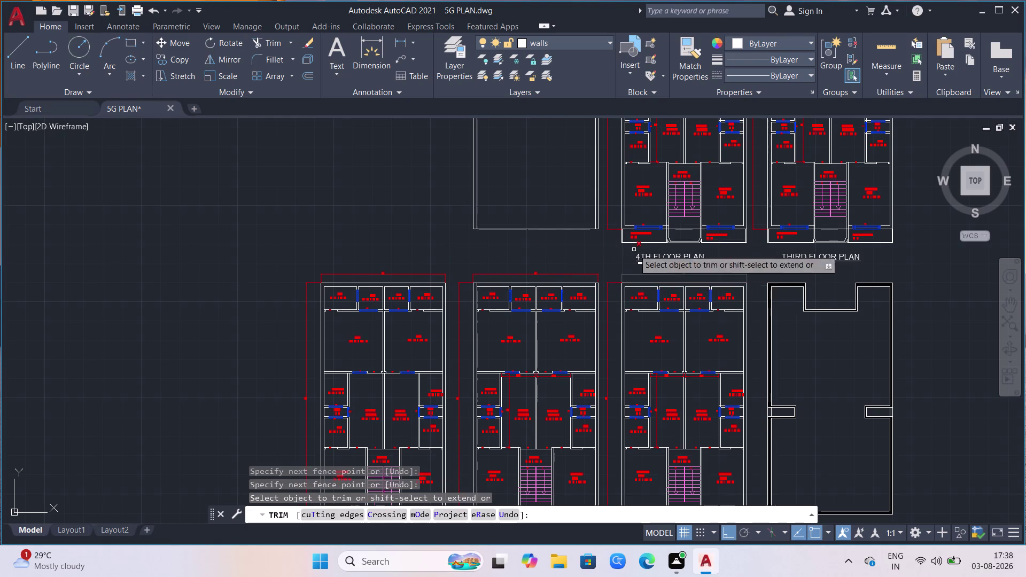
scroll(down, 3)
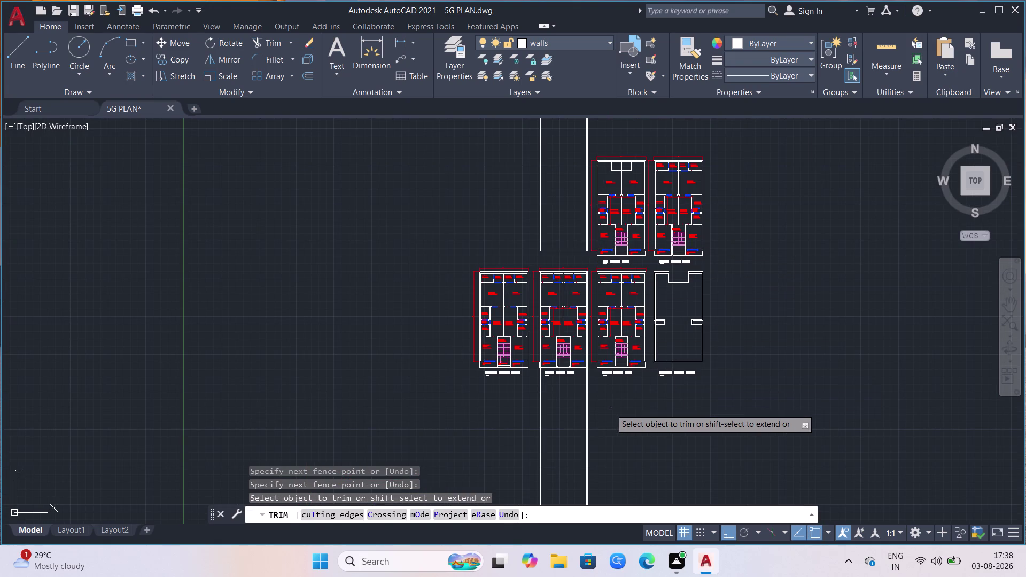
click(611, 409)
key(Escape)
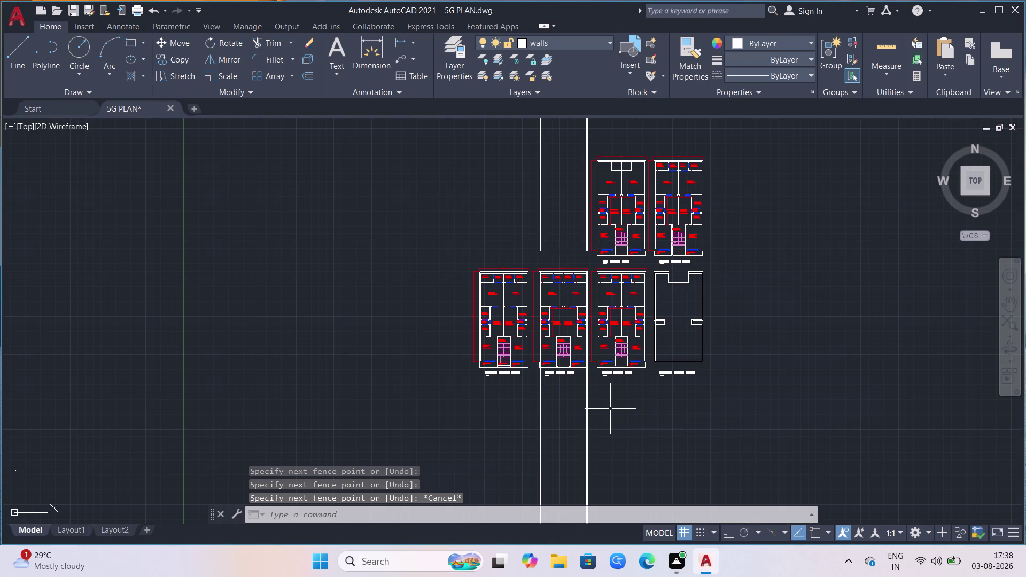
Erase the leftover construction lines below the floor plans.
click(610, 409)
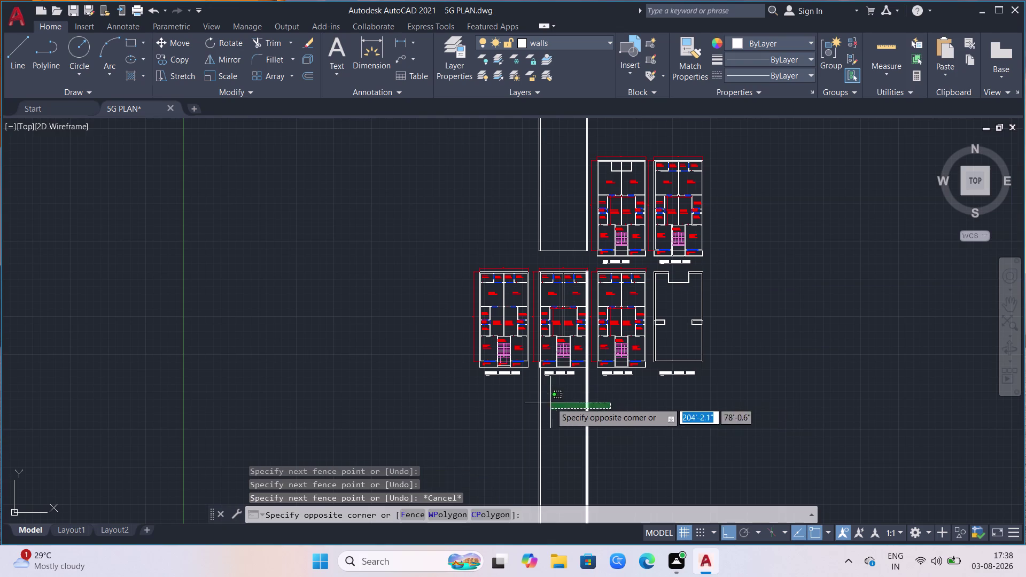
click(528, 420)
key(Delete)
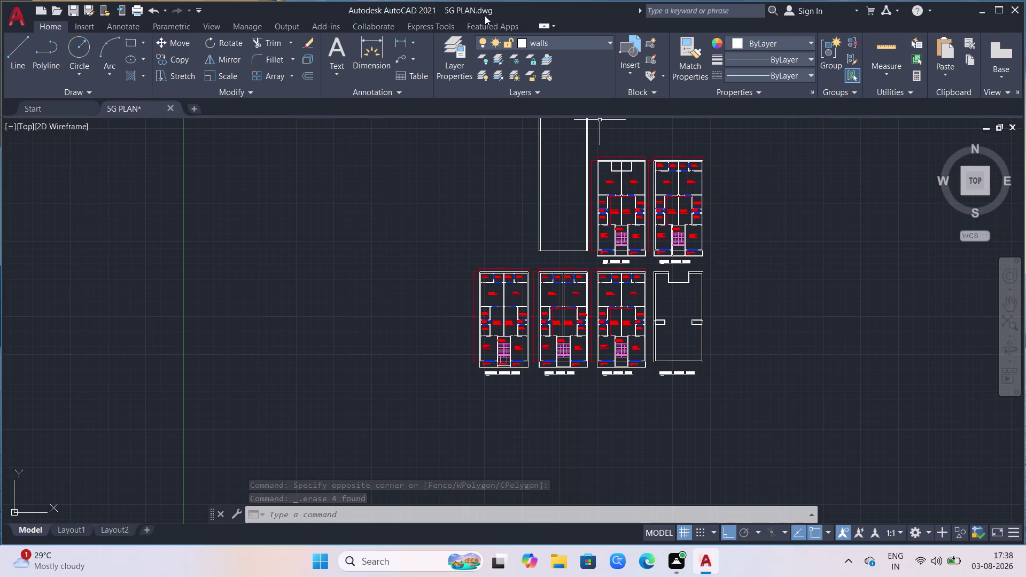
scroll(up, 3)
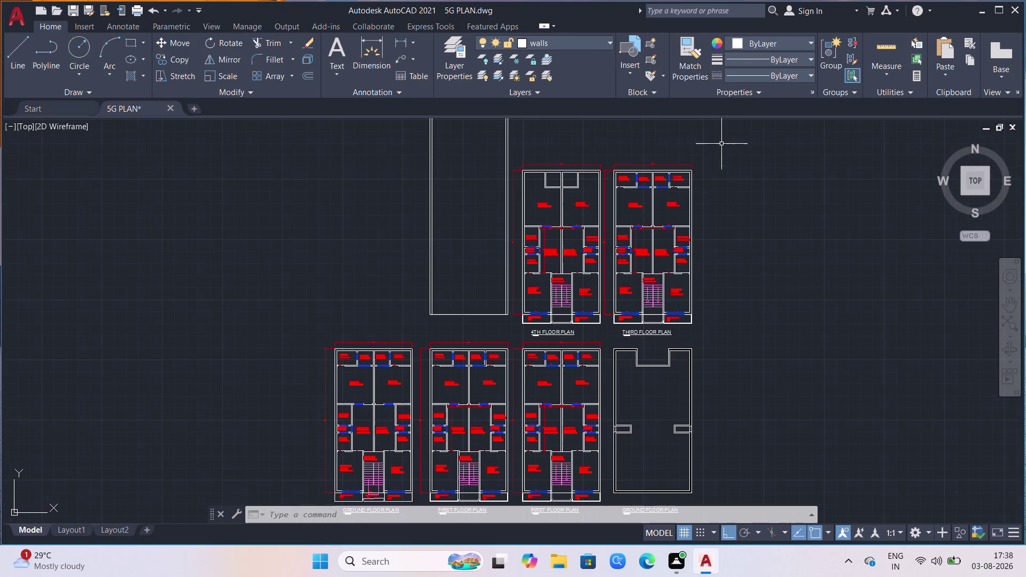
scroll(up, 3)
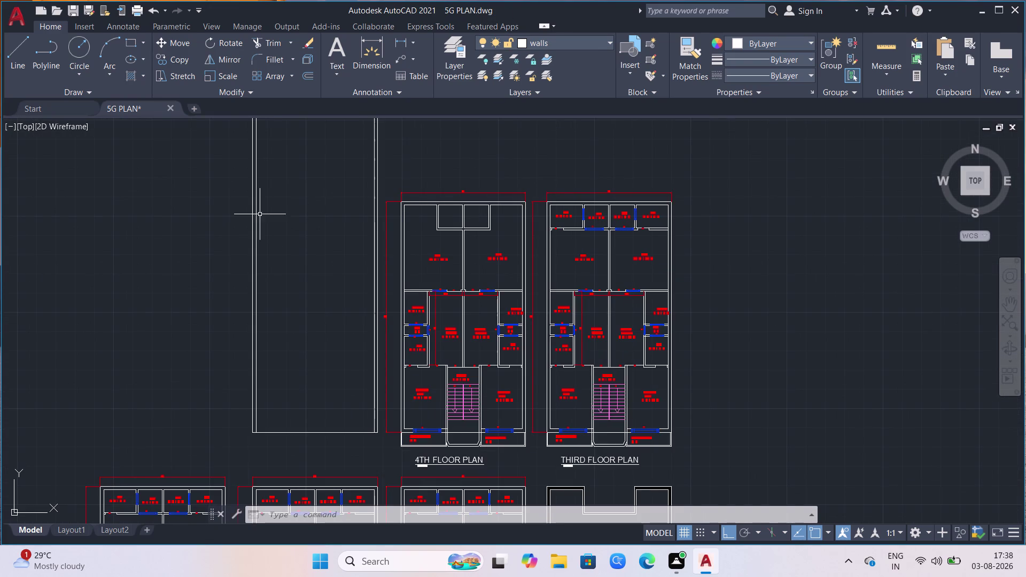
scroll(up, 3)
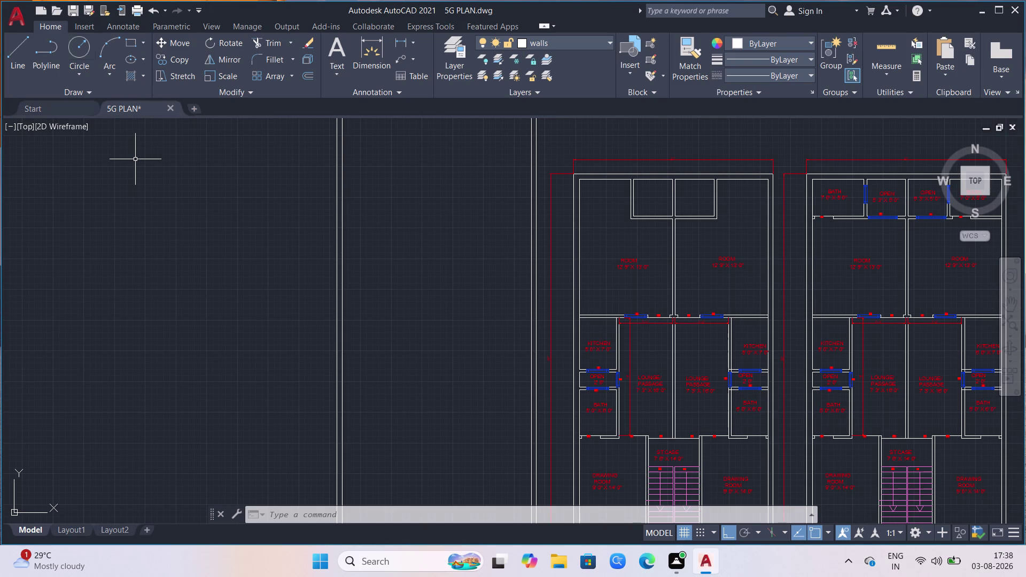
scroll(down, 3)
scroll(up, 3)
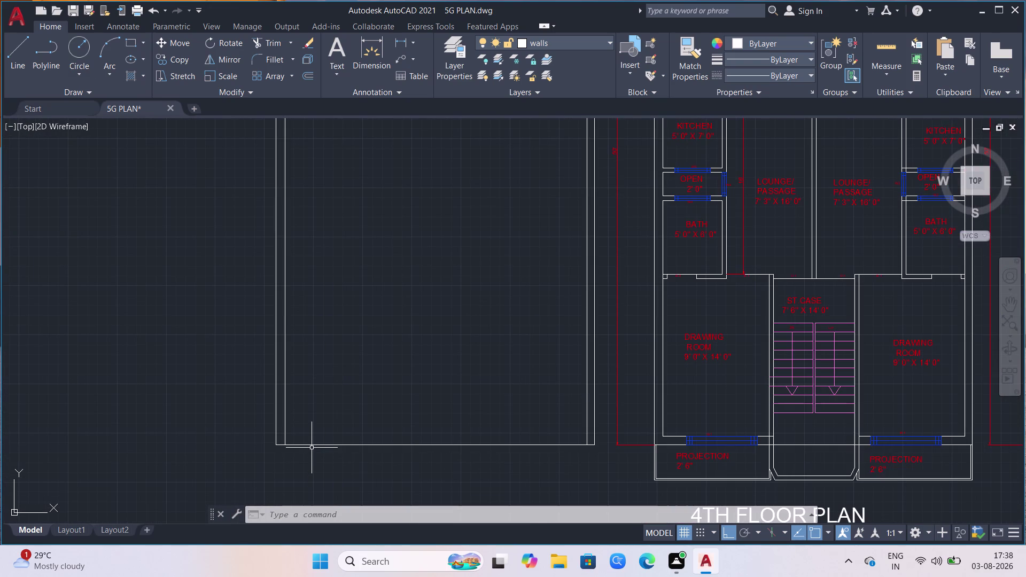
Offset the outline's bottom edge 6 units inward, redoing a misplaced copy.
key(o)
key(Return)
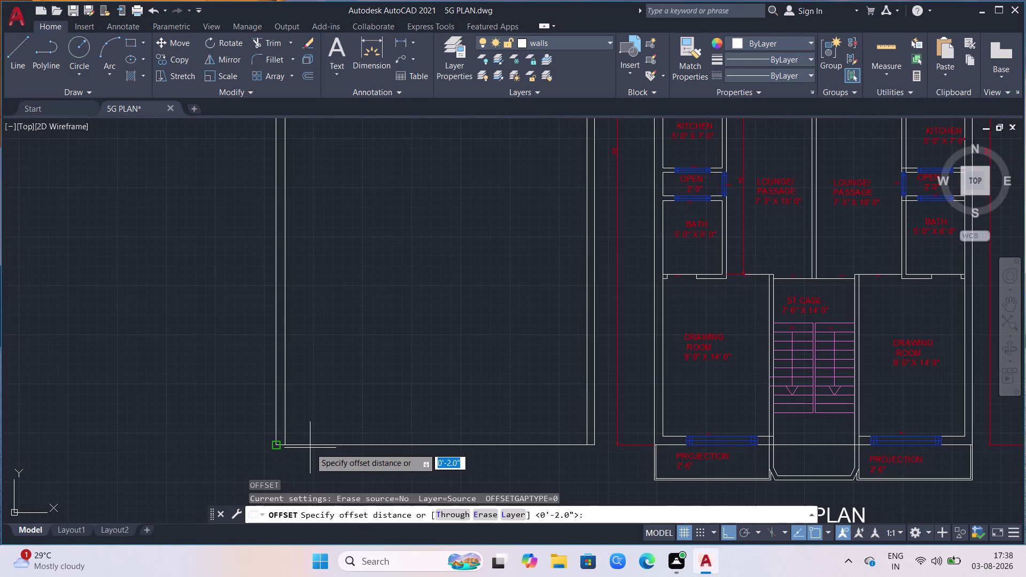
click(273, 446)
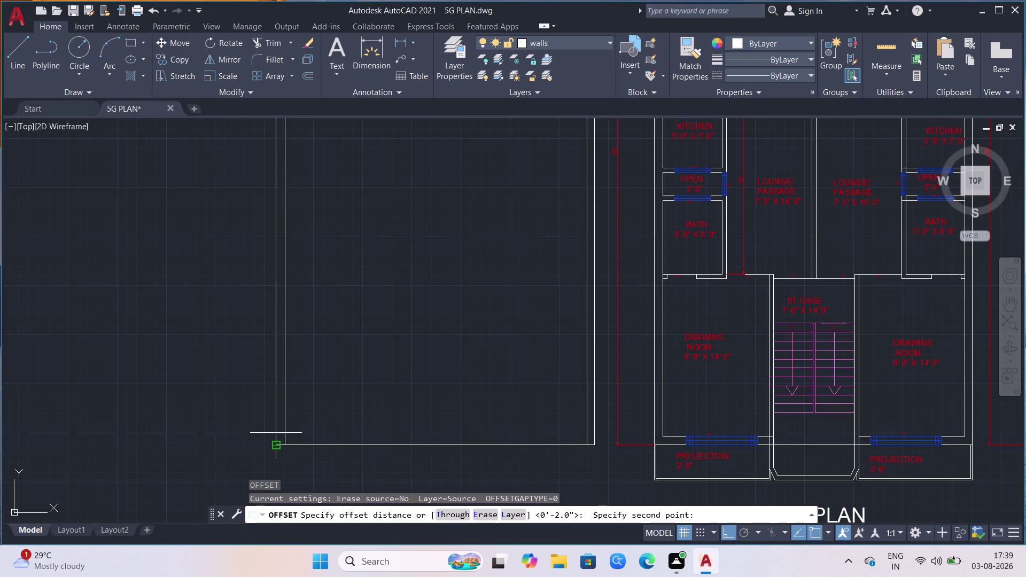
key(6)
key(Return)
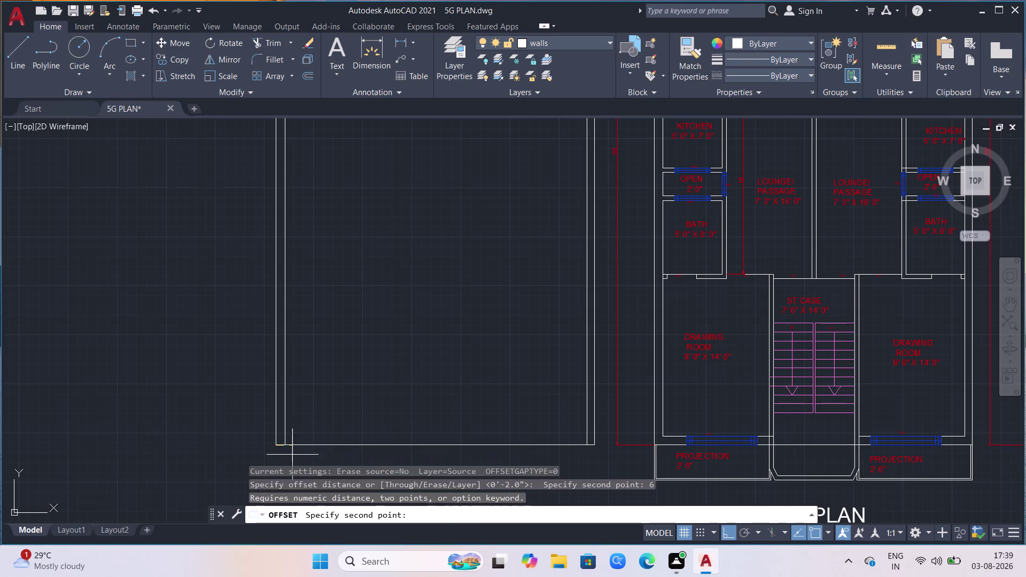
click(285, 447)
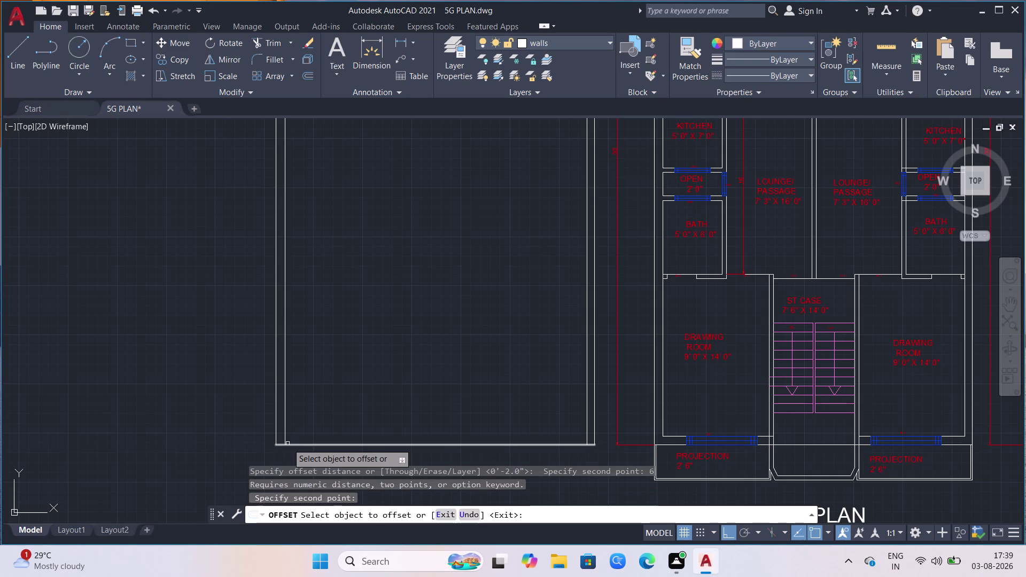
drag(289, 446, 289, 441)
click(301, 402)
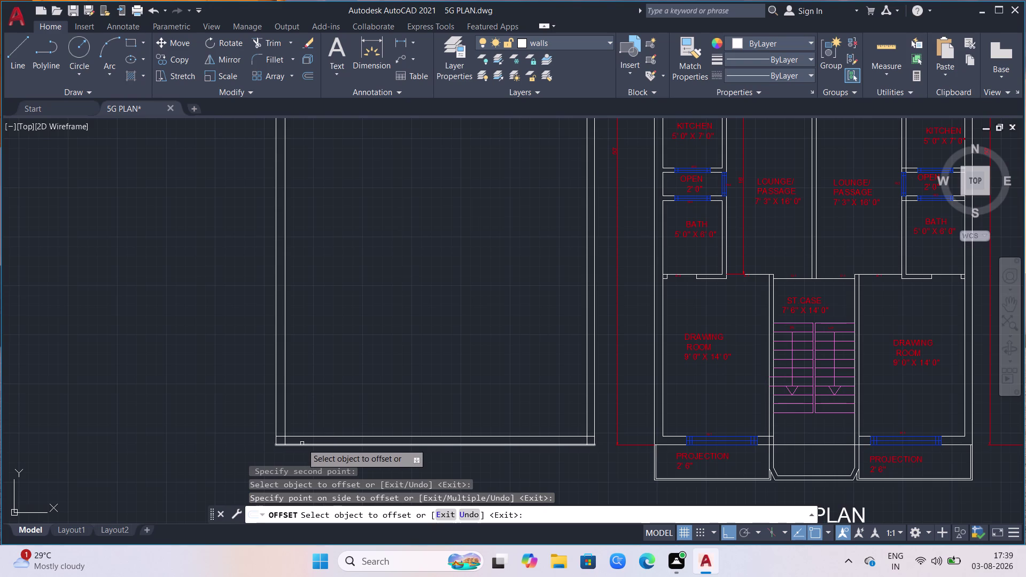
key(ctrl+z)
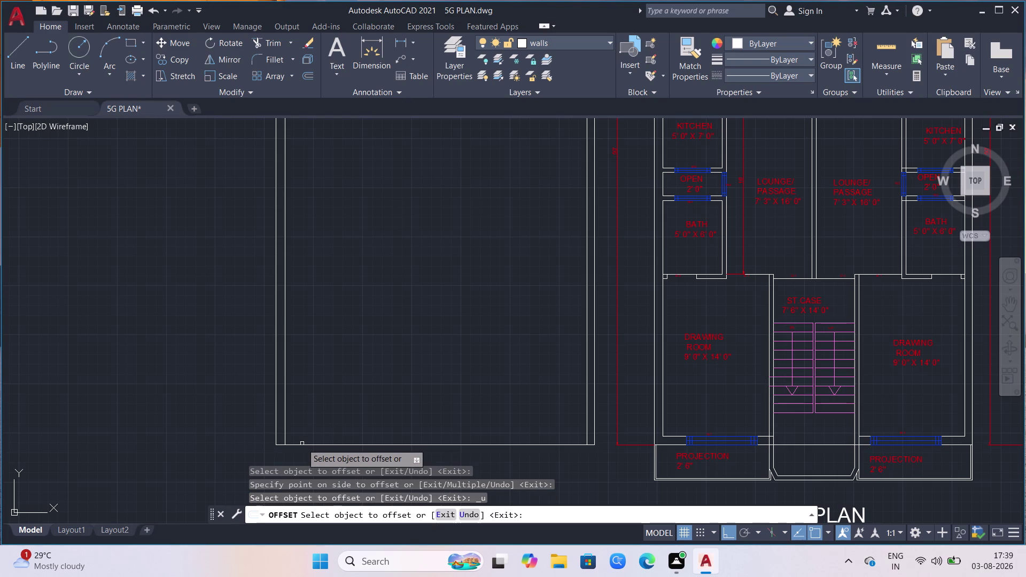
click(302, 443)
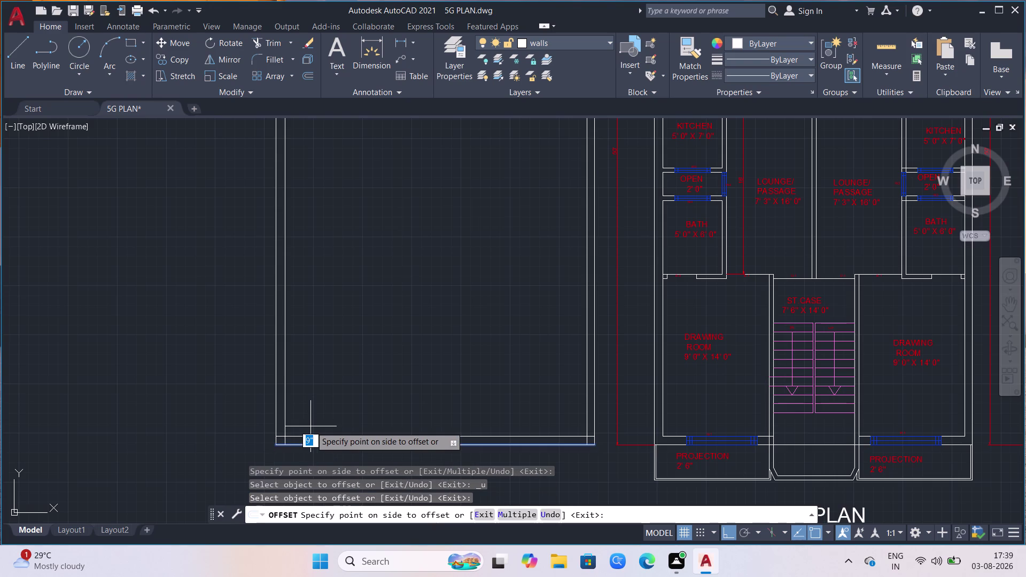
key(6)
key(Return)
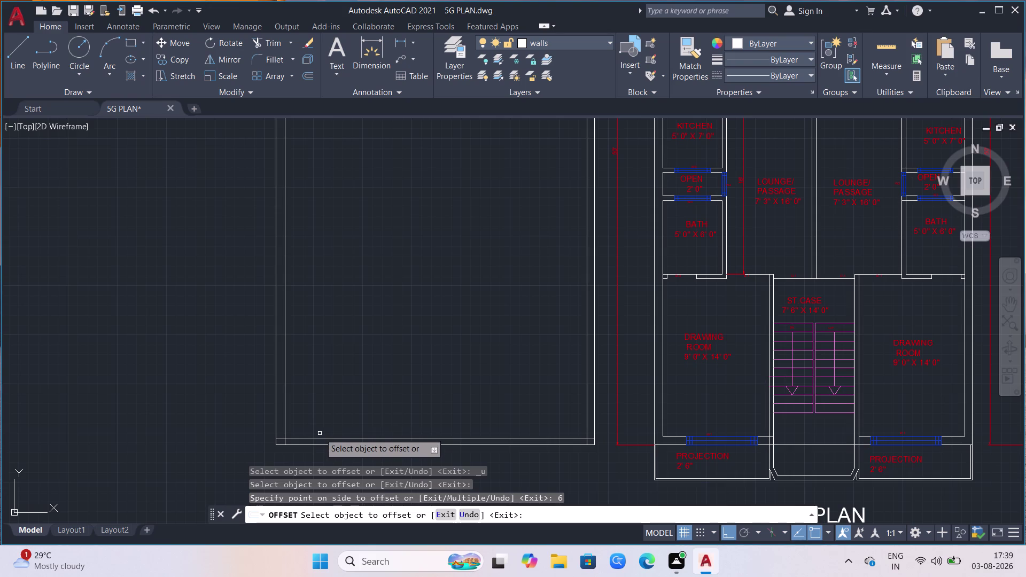
Select the bottom edge again and enter an offset distance of 10.
drag(324, 440, 325, 433)
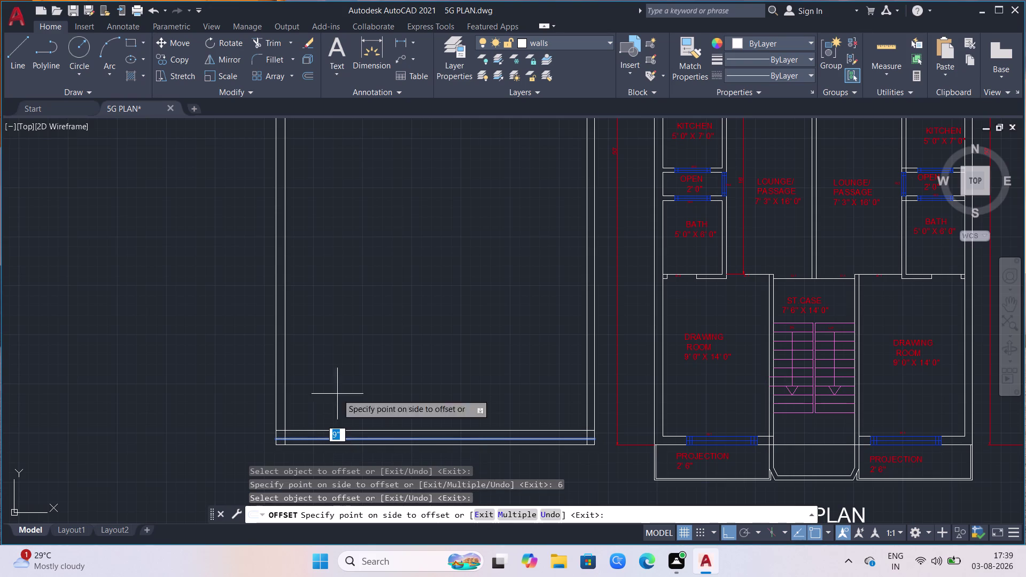
text(10)
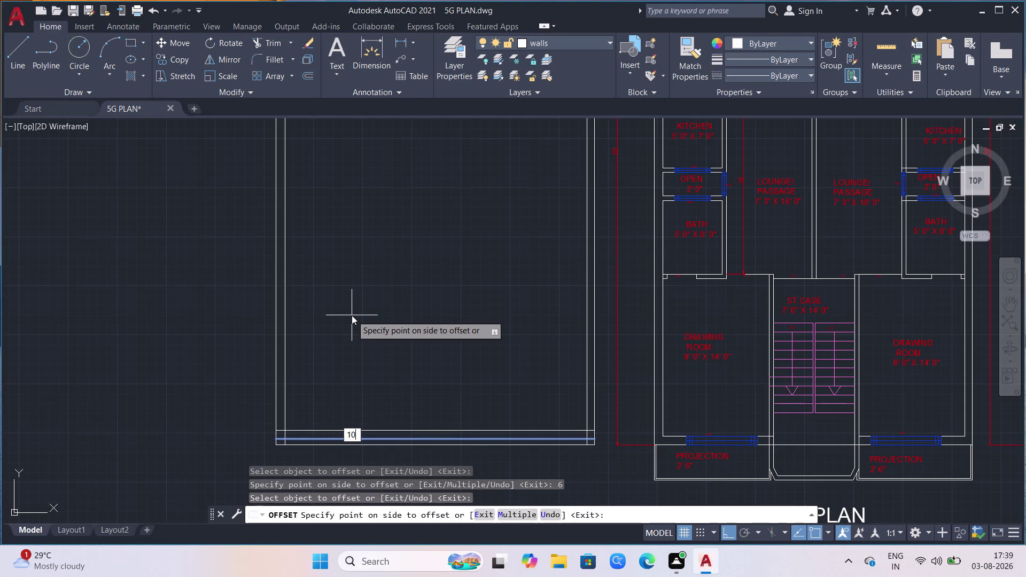
key(apostrophe)
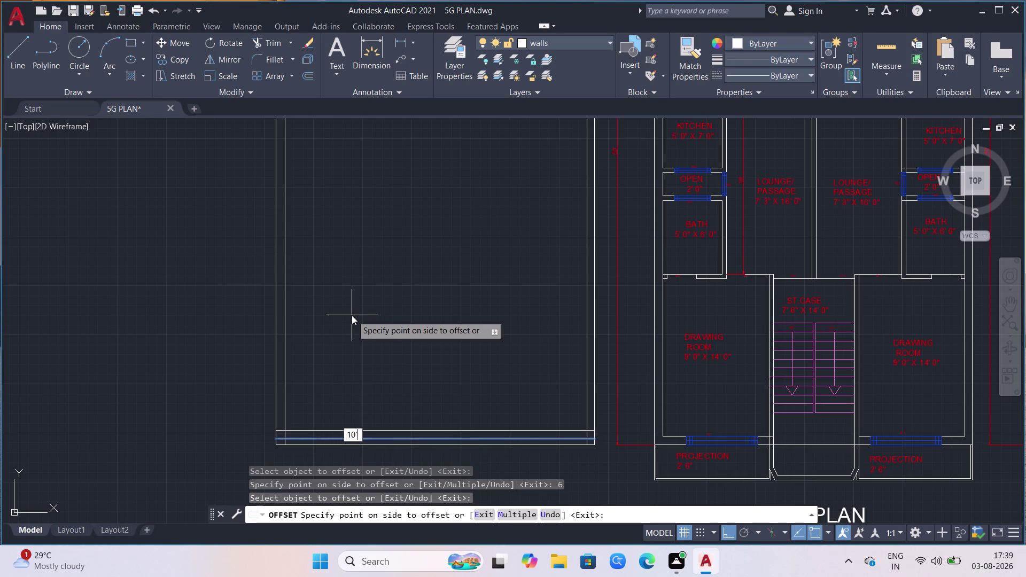